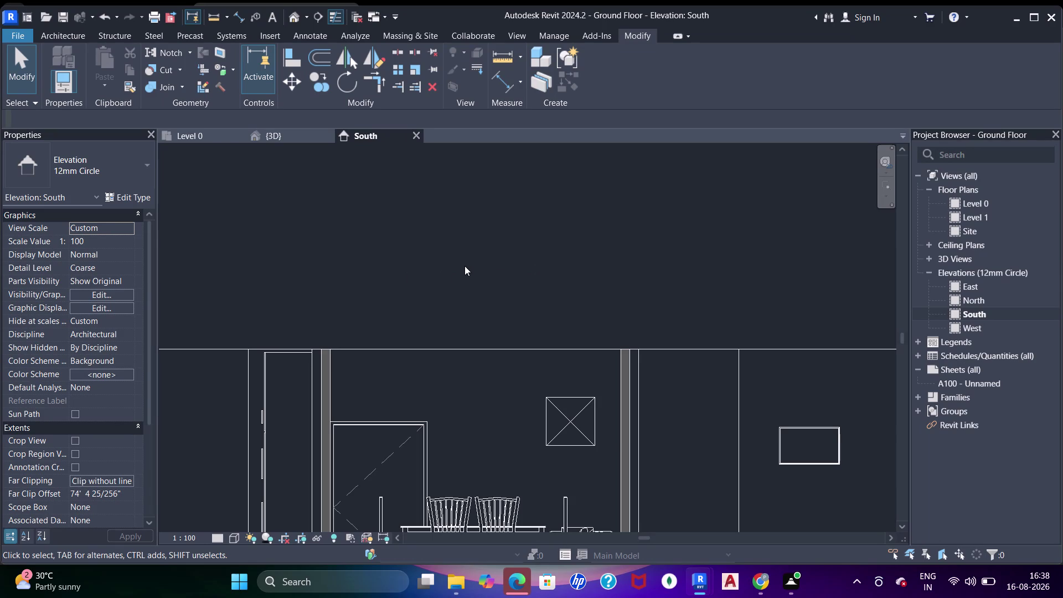
Pan and zoom across the South elevation to view the levels, walls and garage car.
scroll(down, 3)
middle_drag(507, 314, 546, 274)
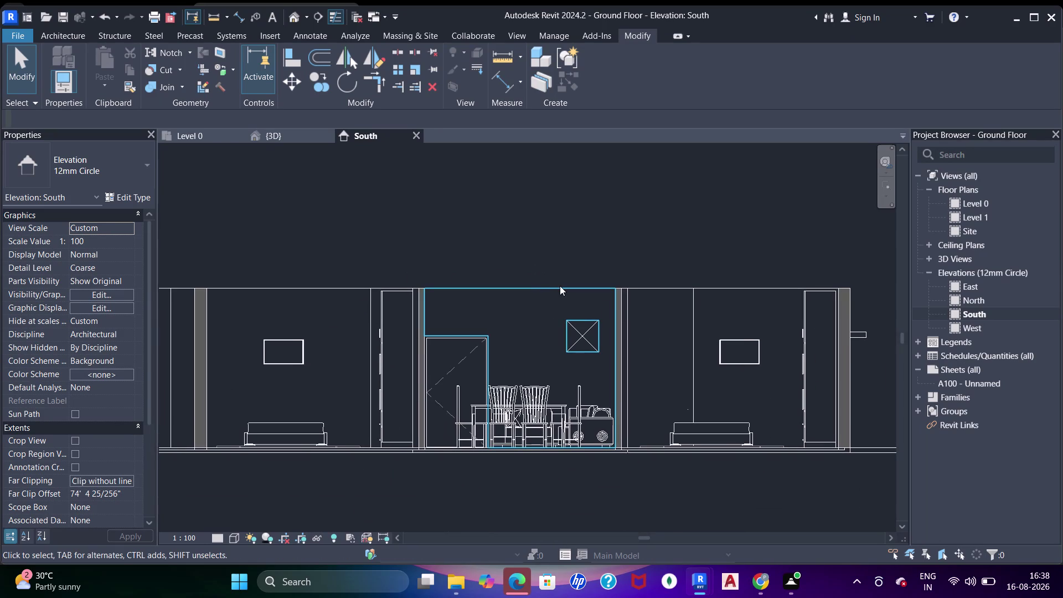
middle_drag(556, 284, 567, 273)
scroll(down, 3)
middle_drag(564, 255, 575, 265)
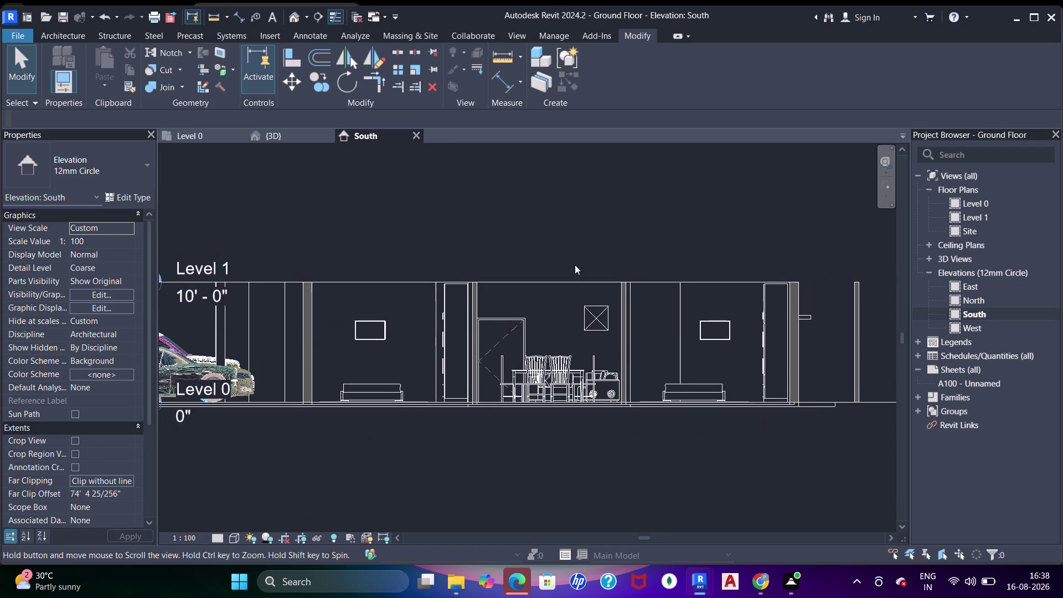
scroll(up, 3)
scroll(down, 3)
middle_drag(583, 263, 589, 268)
click(799, 309)
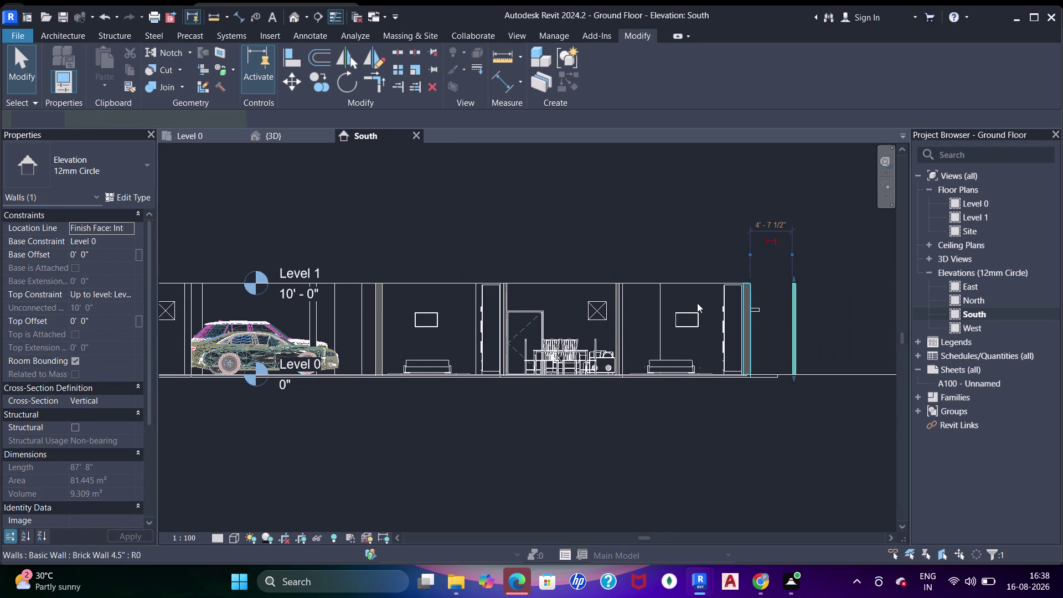
middle_drag(482, 299, 525, 301)
scroll(down, 3)
middle_drag(512, 280, 557, 289)
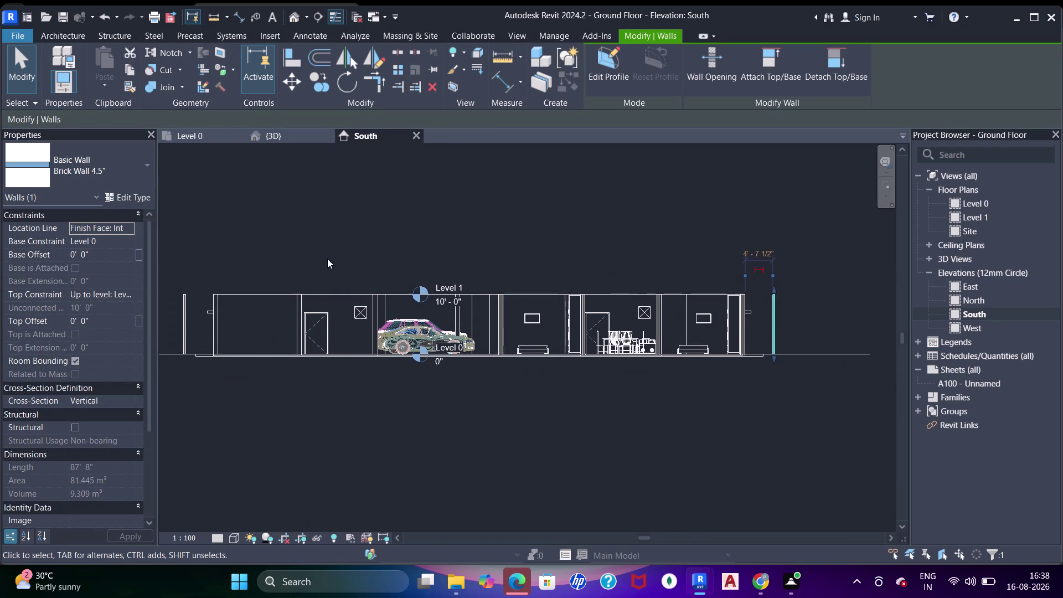
key(Escape)
Switch to the {3D} view, zoom out to the whole house and select an outer brick wall.
click(267, 140)
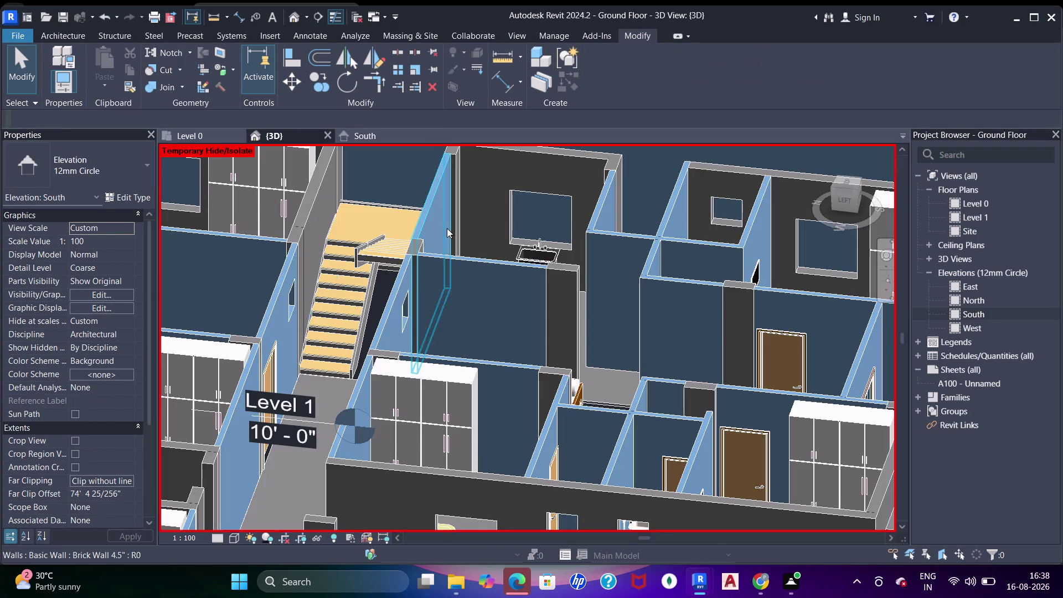
scroll(down, 3)
middle_drag(475, 274, 484, 230)
scroll(up, 3)
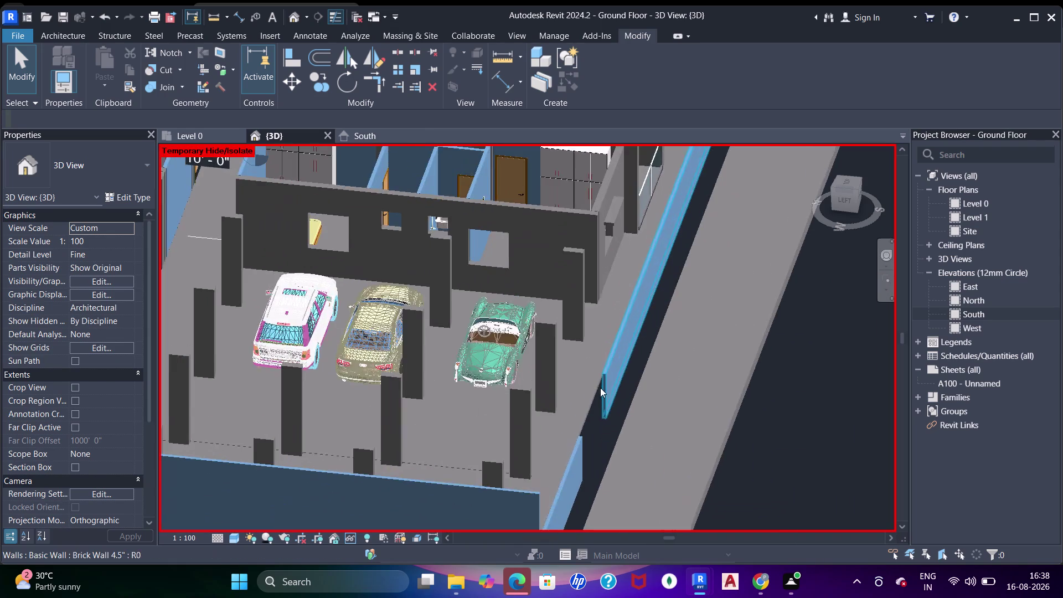
scroll(down, 3)
middle_drag(599, 394, 549, 286)
scroll(up, 3)
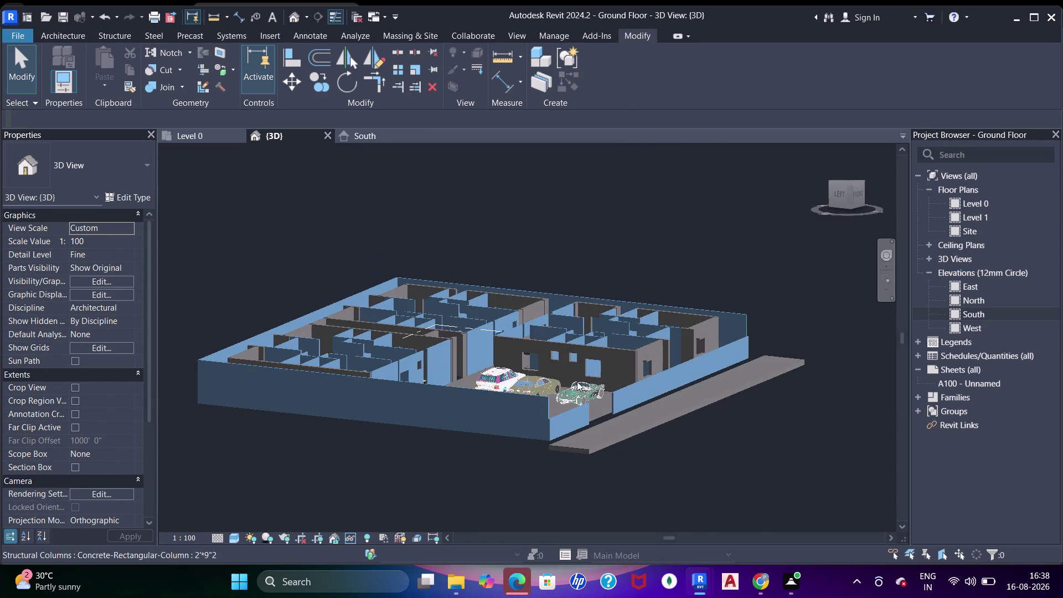
middle_drag(575, 382, 573, 344)
scroll(up, 3)
scroll(down, 3)
middle_drag(604, 345, 604, 359)
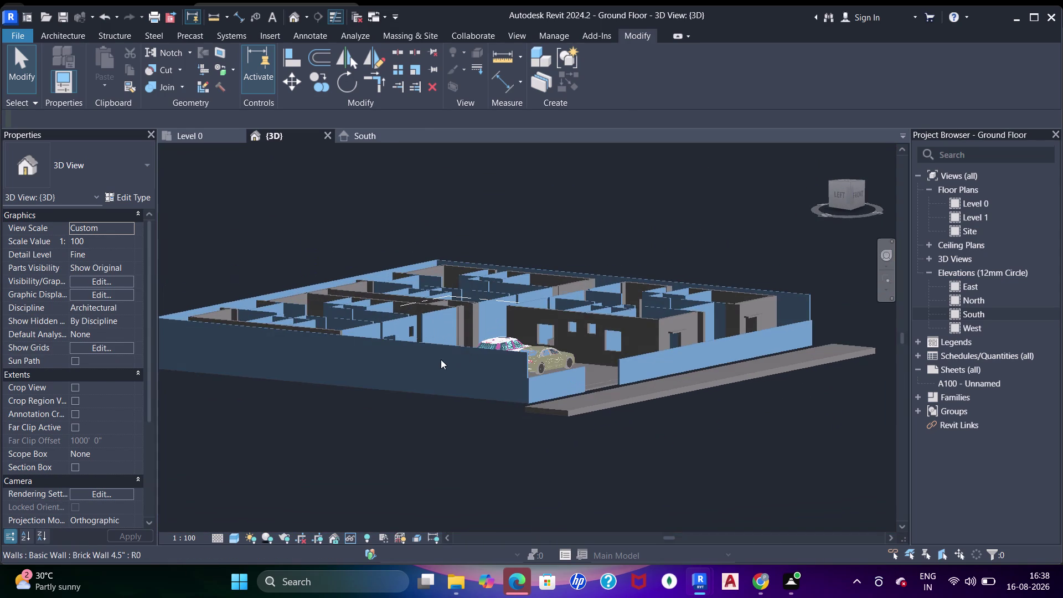
click(433, 350)
Open the brick wall's structure material and pick a pink shading colour, RGB 255-125-125.
click(137, 196)
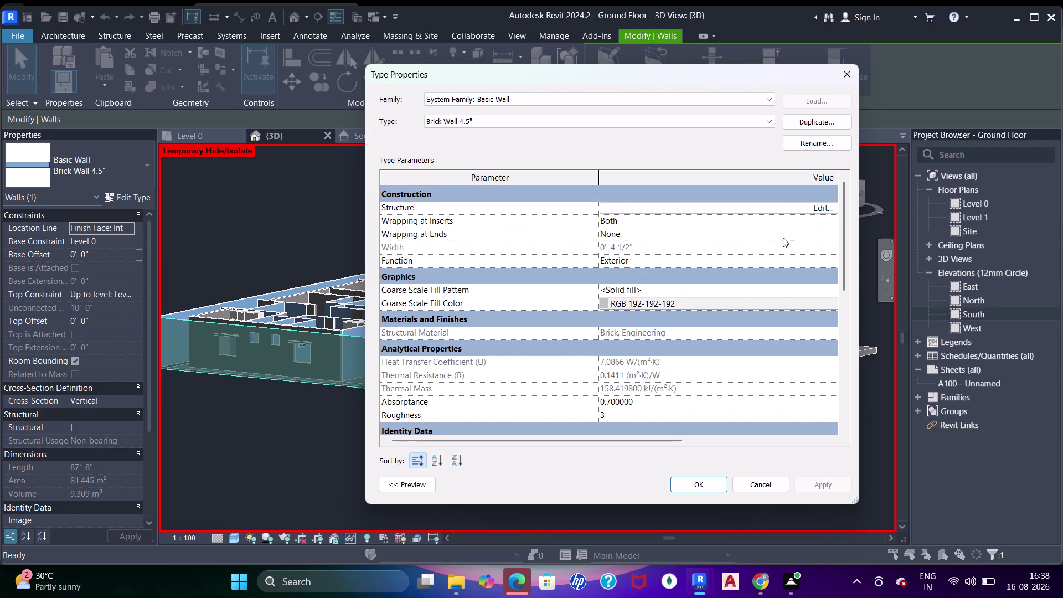
click(796, 205)
click(571, 208)
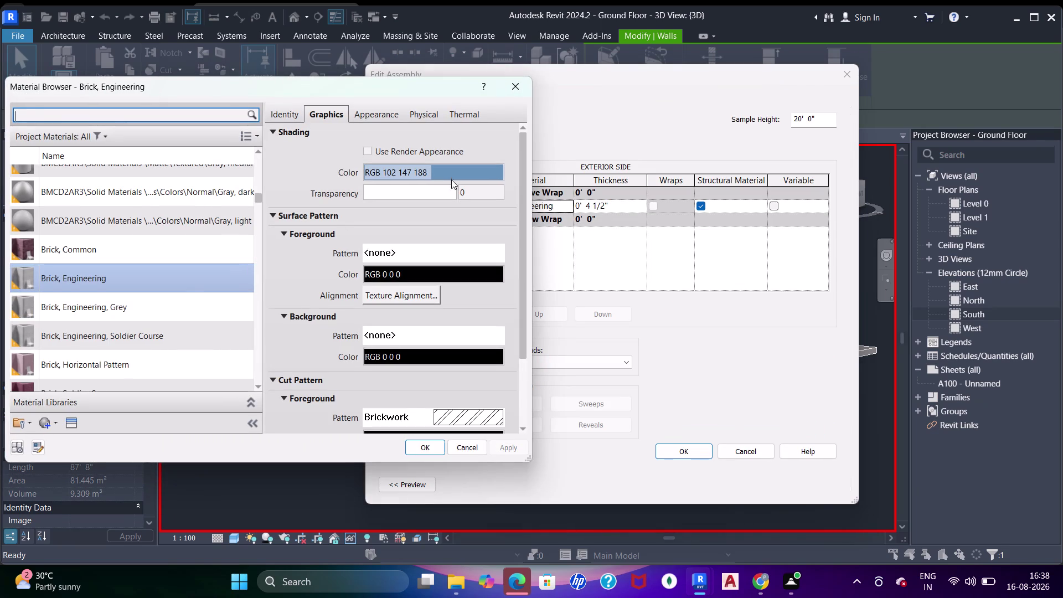
click(411, 169)
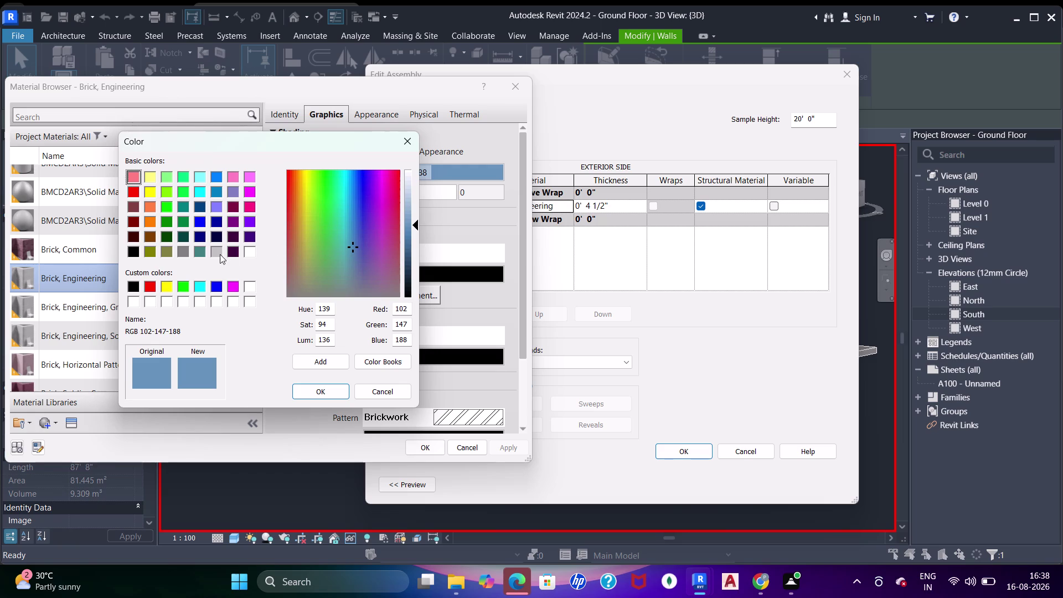
click(219, 254)
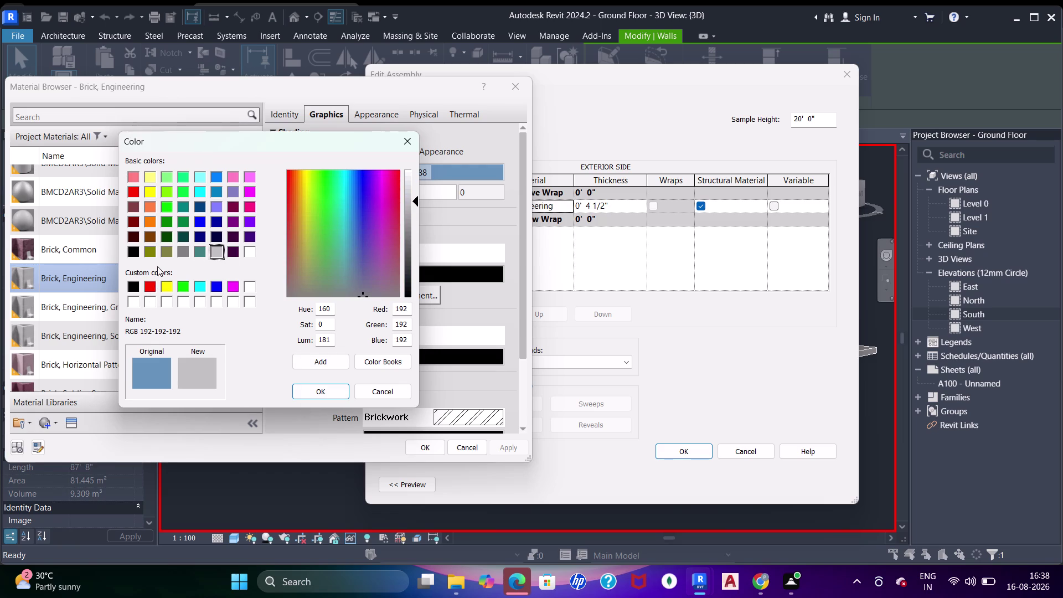
click(149, 292)
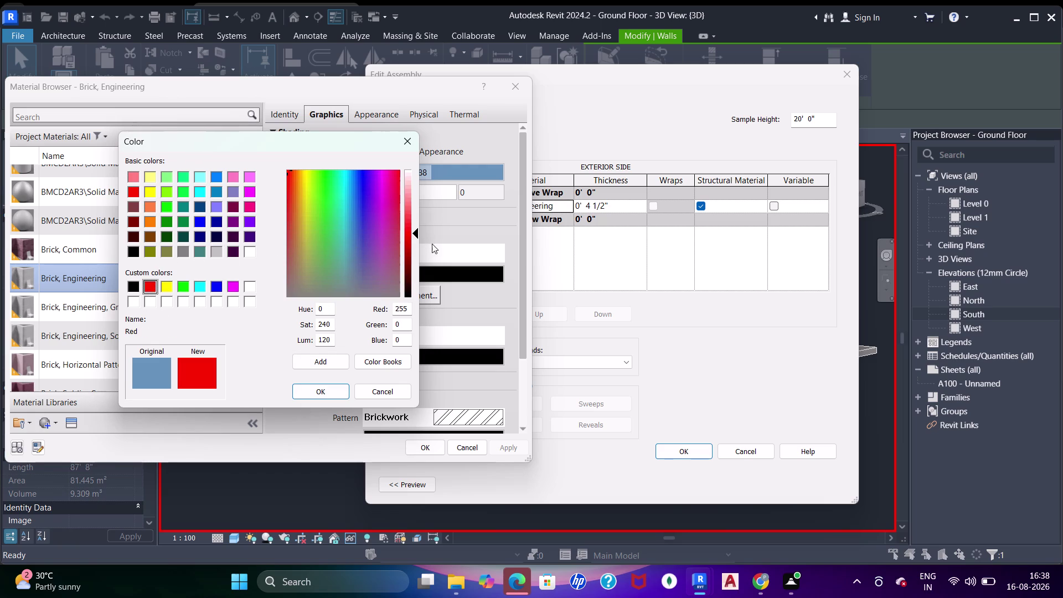
drag(418, 234, 416, 218)
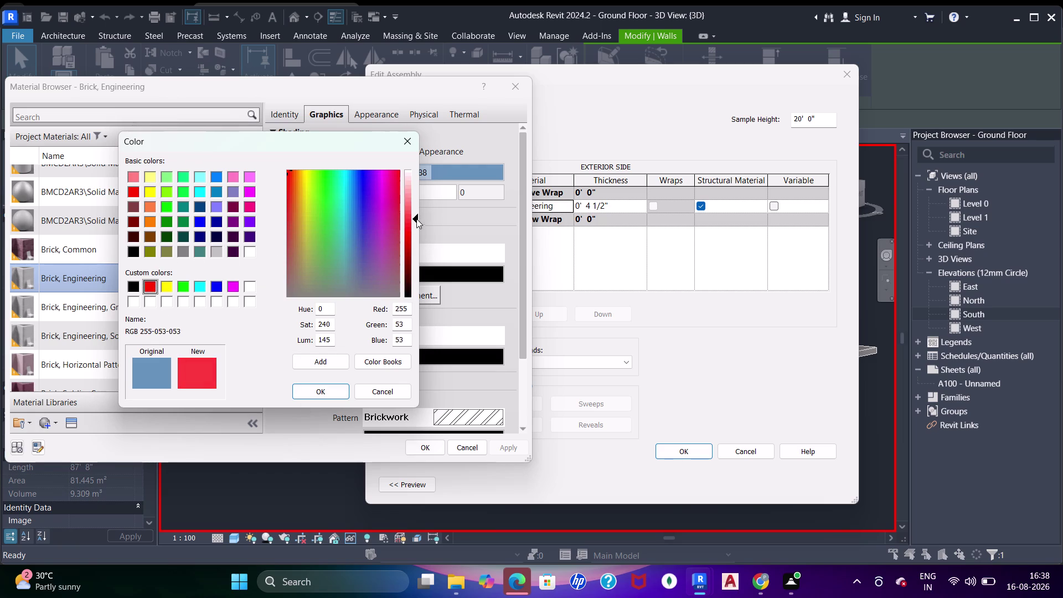
drag(416, 218, 416, 248)
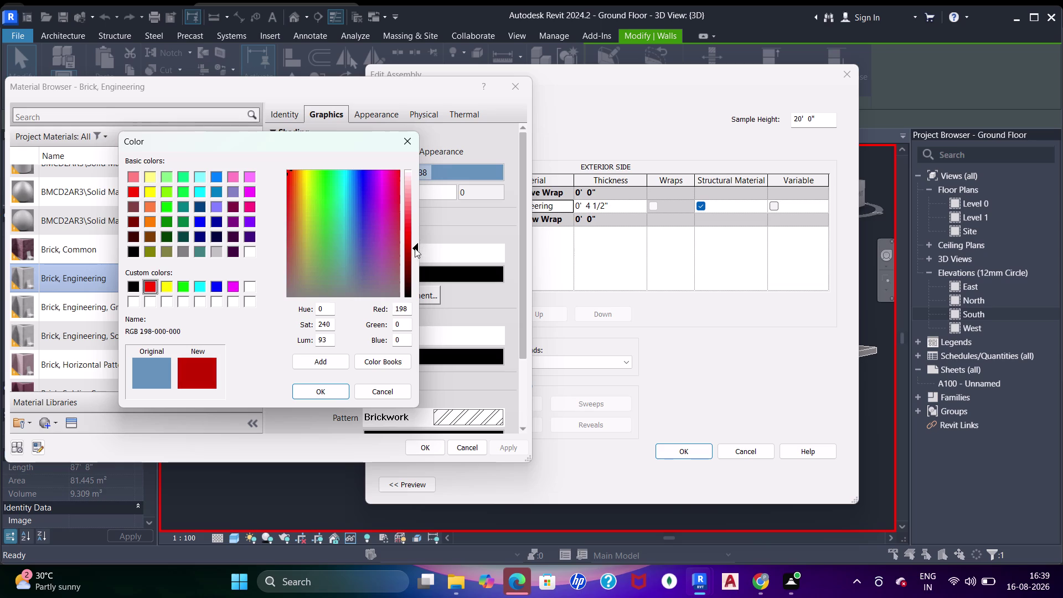
drag(416, 248, 418, 203)
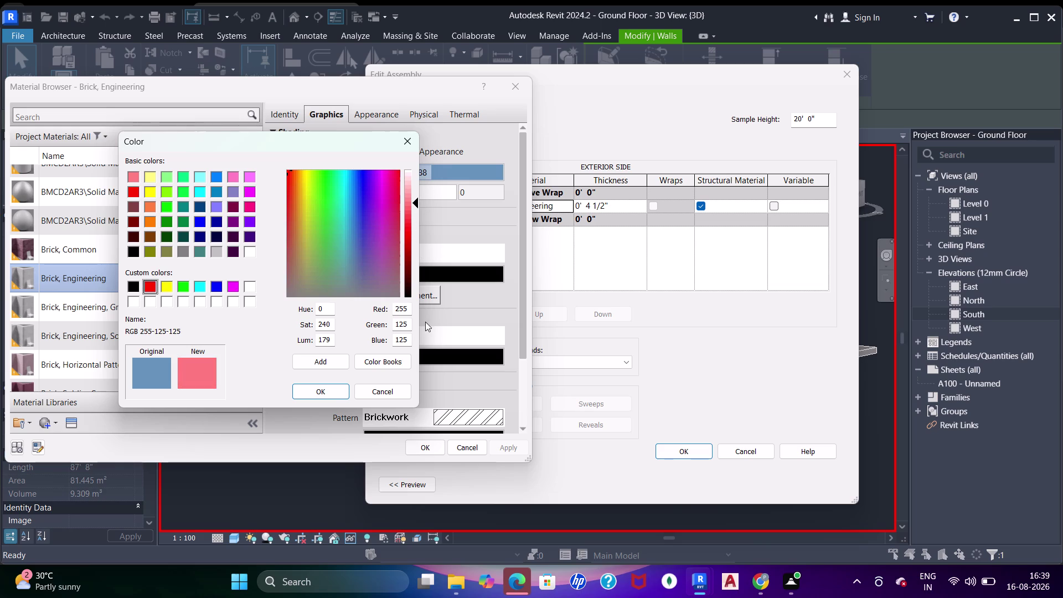
Apply the pink shading and confirm the material, structure and type dialogs.
click(337, 389)
click(517, 444)
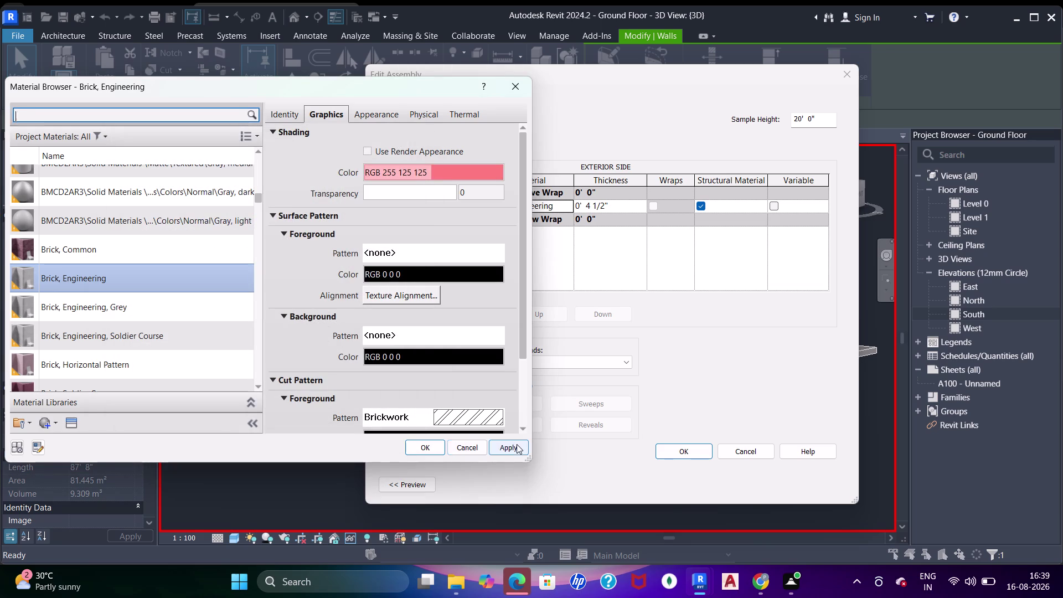
click(433, 450)
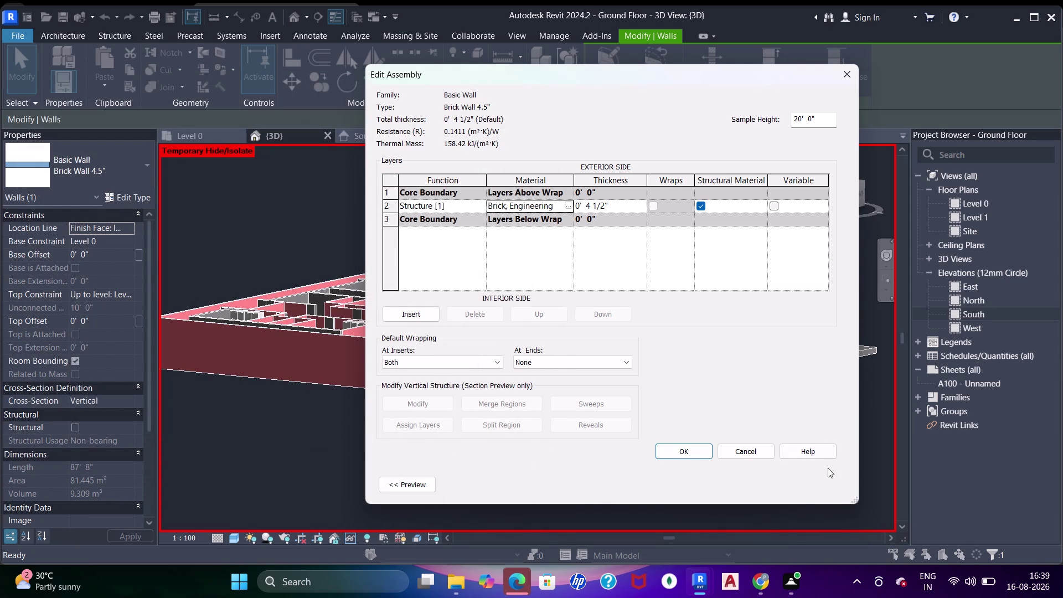
click(686, 451)
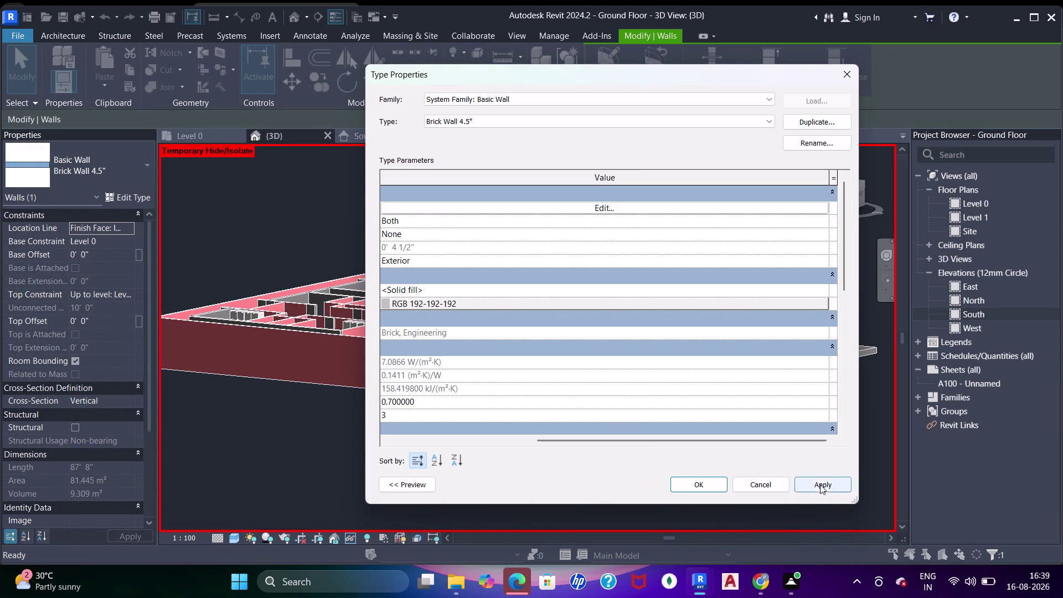
drag(814, 482, 808, 478)
click(702, 484)
scroll(down, 3)
middle_drag(608, 378, 592, 409)
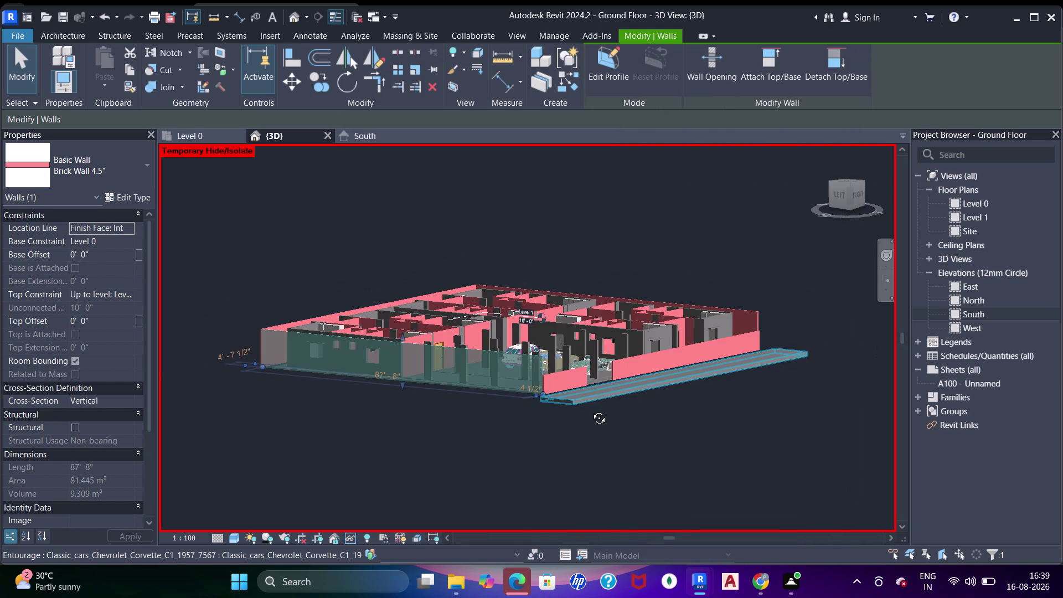
Select the front brick wall in 3D and open its Brick Wall 4.5" type properties.
middle_drag(592, 409, 591, 410)
key(Escape)
key(Escape)
click(456, 355)
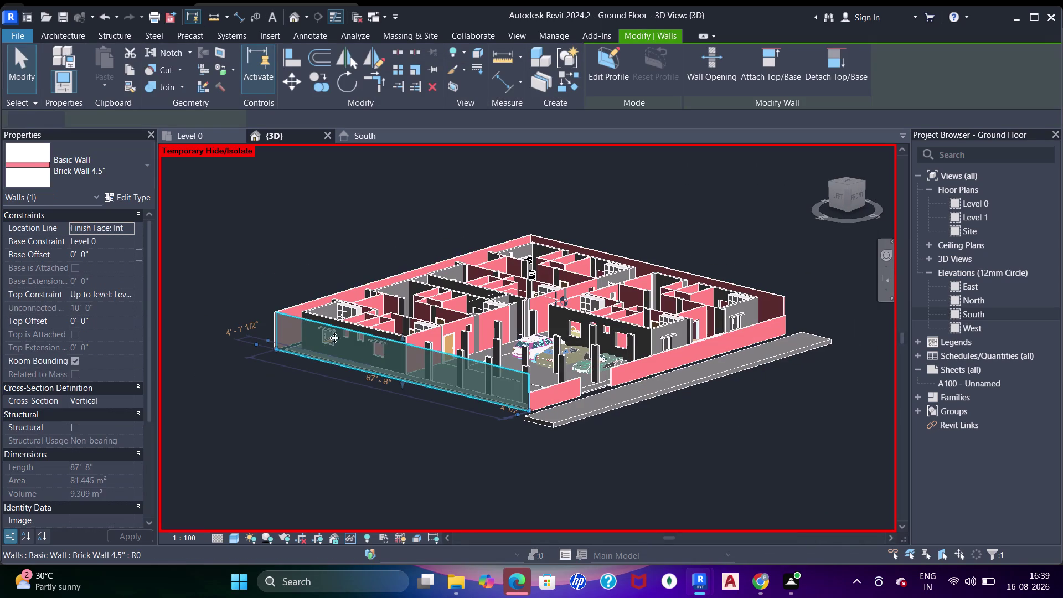
click(121, 196)
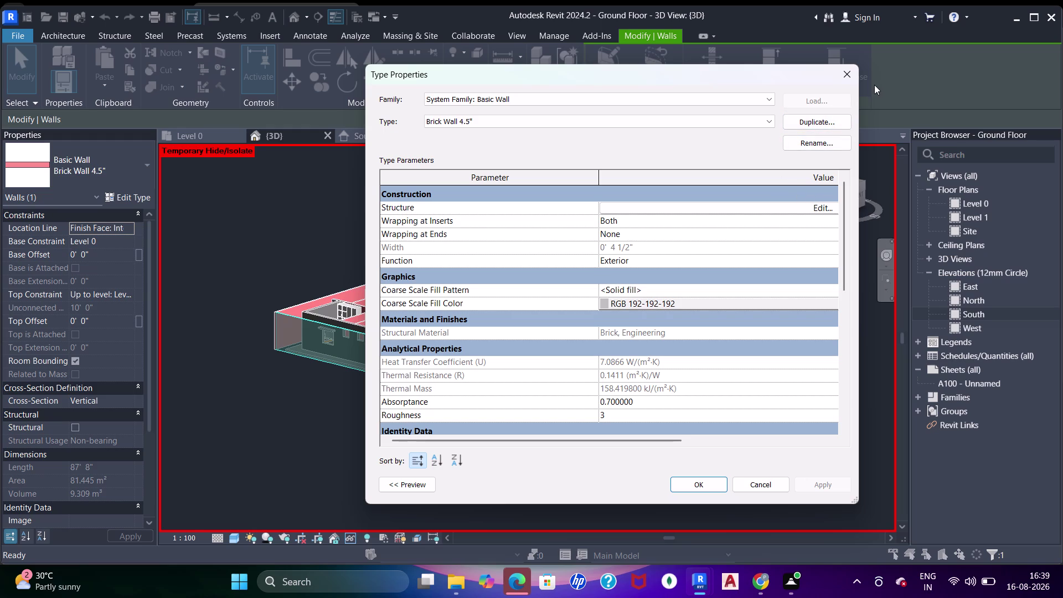
Duplicate the wall type as Shear Wall 4.5" 2.
click(832, 126)
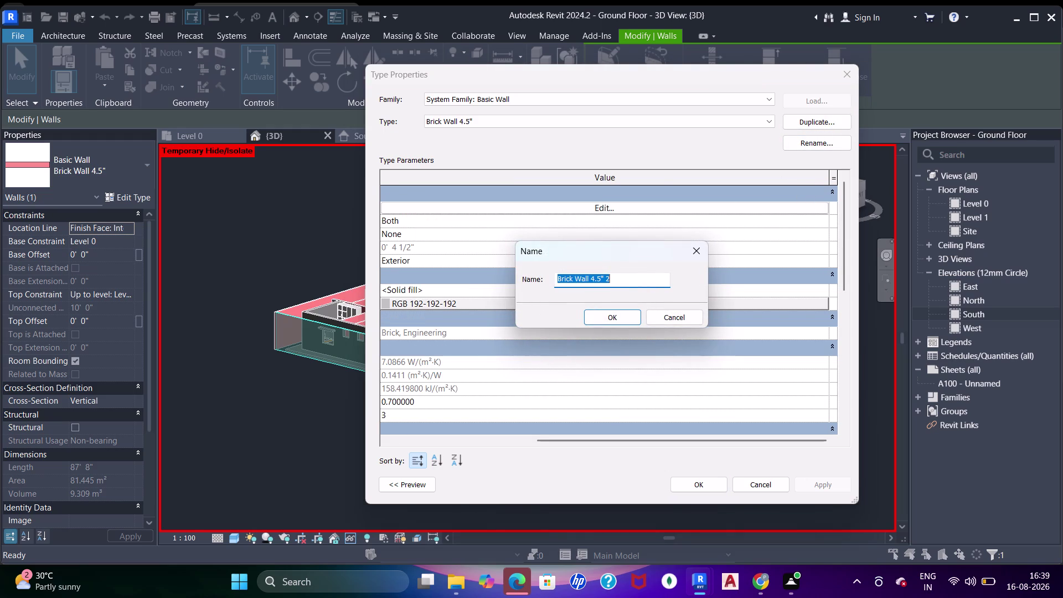
drag(575, 278, 538, 278)
text(Shear)
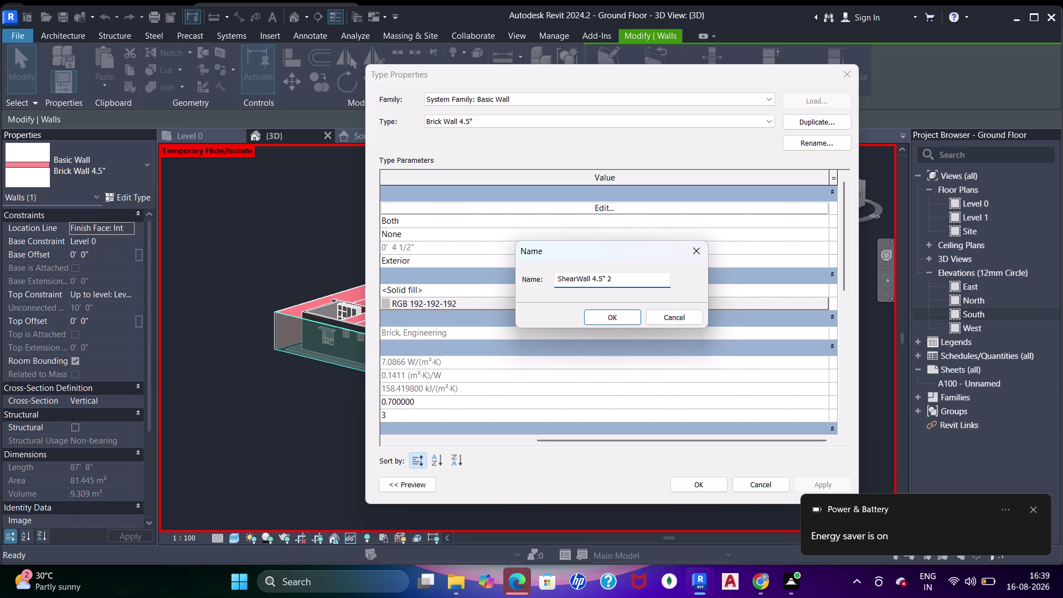
key(space)
click(615, 318)
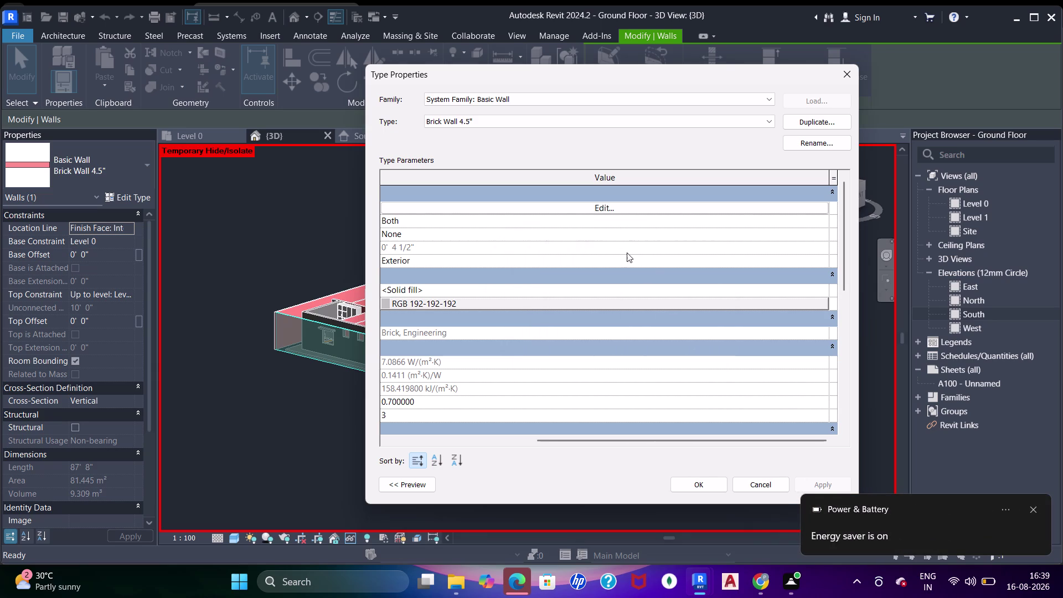
Set the new type's structure layer material to Concrete and close the dialogs.
click(627, 210)
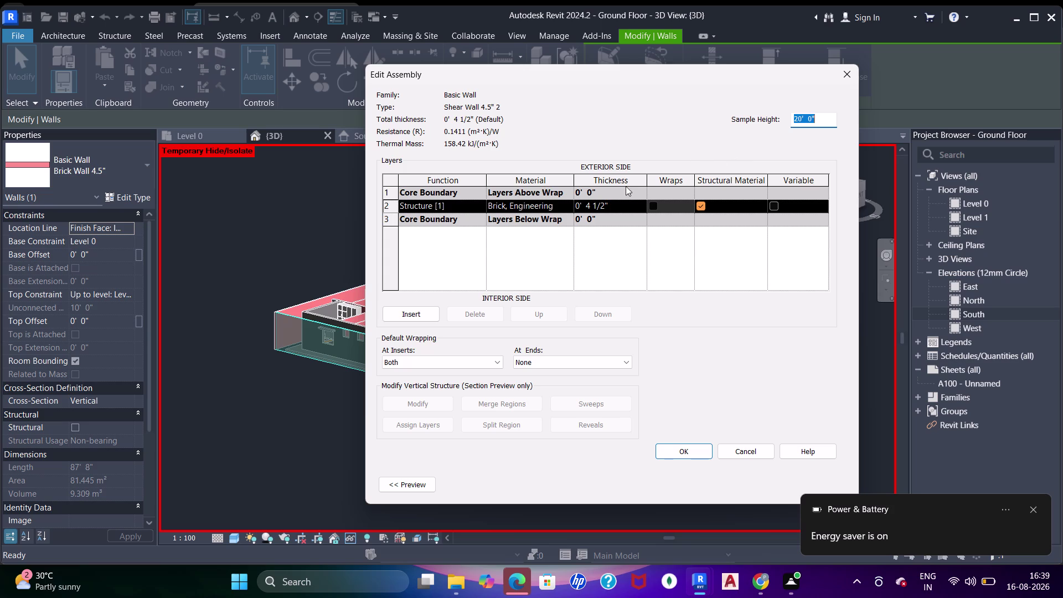
click(570, 205)
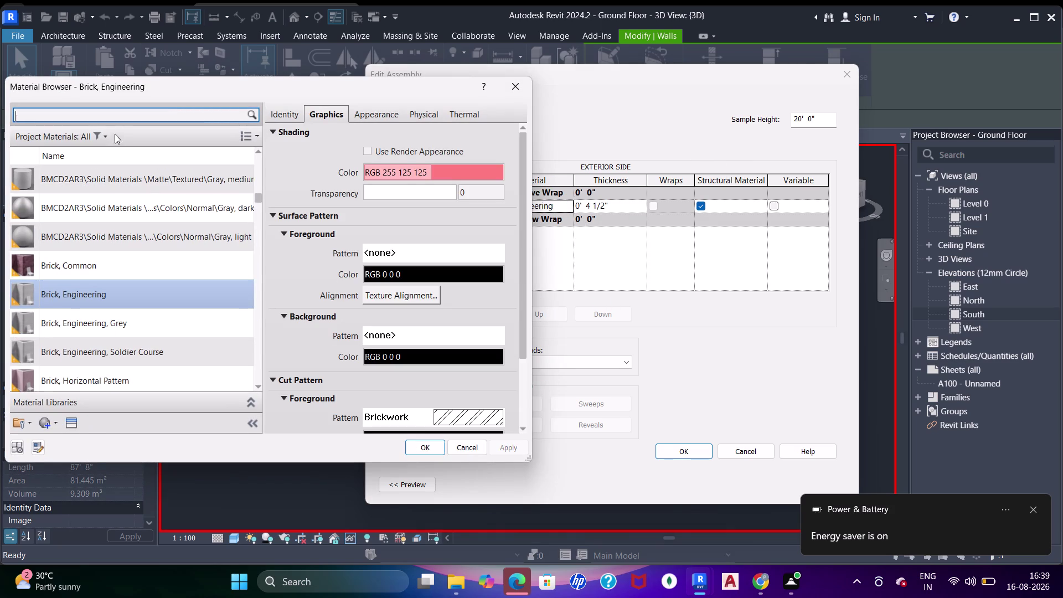
click(119, 118)
key(c)
key(o)
key(n)
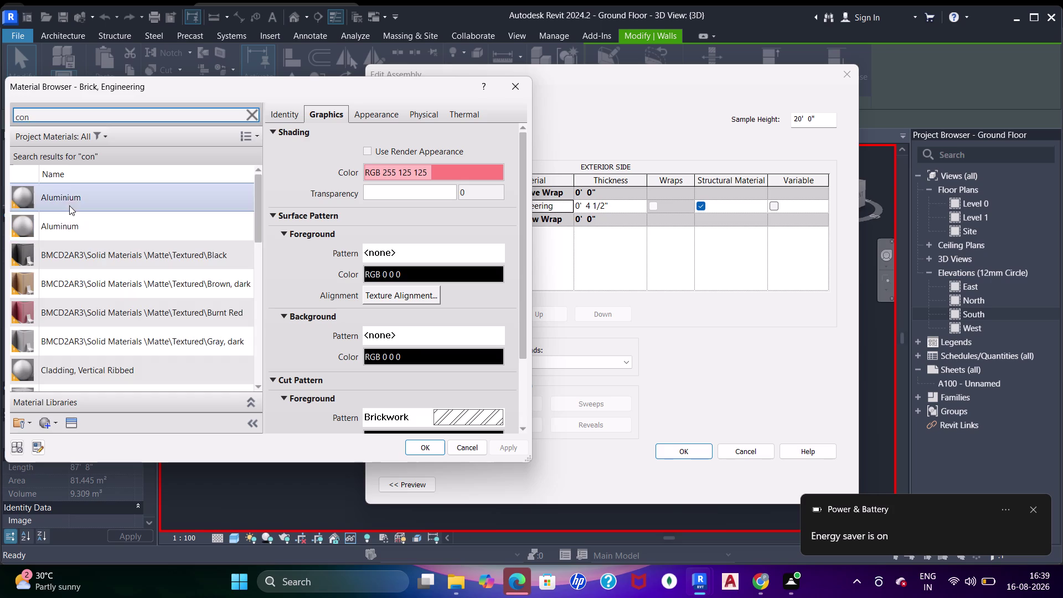
scroll(down, 3)
click(77, 236)
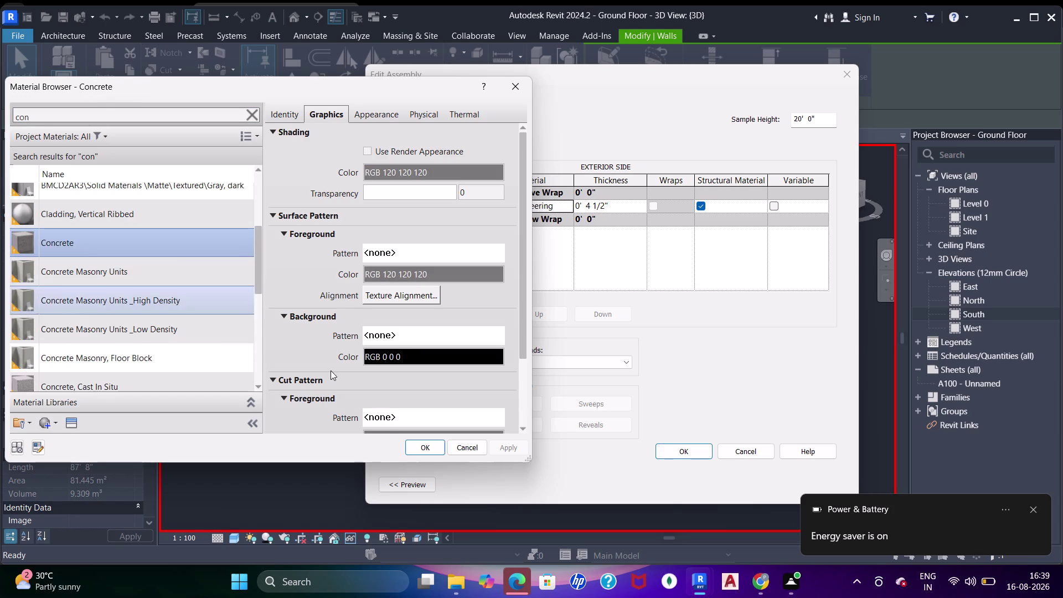
click(423, 449)
click(685, 449)
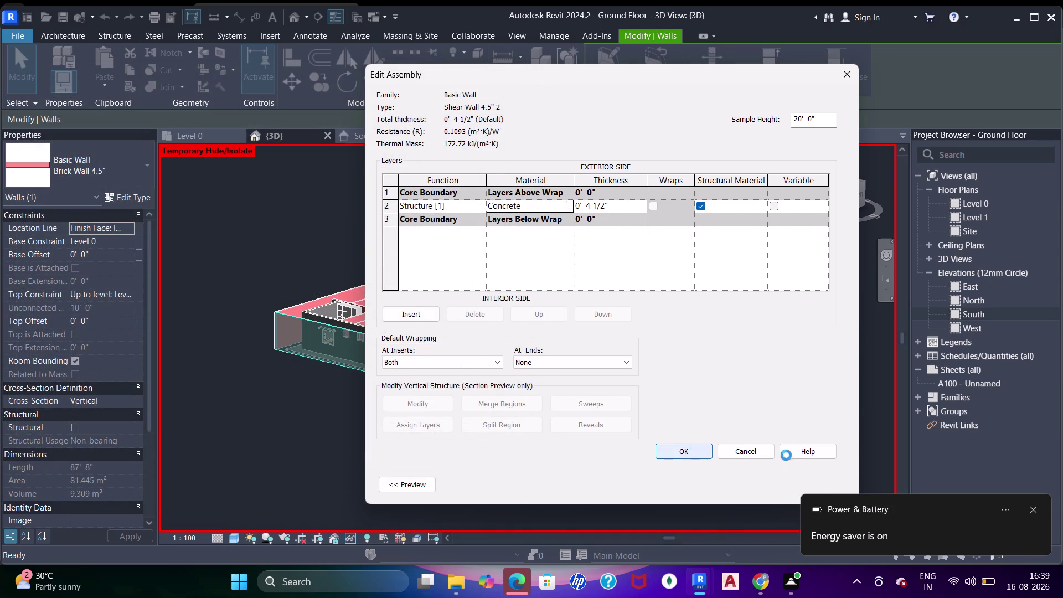
drag(812, 486, 800, 483)
click(709, 482)
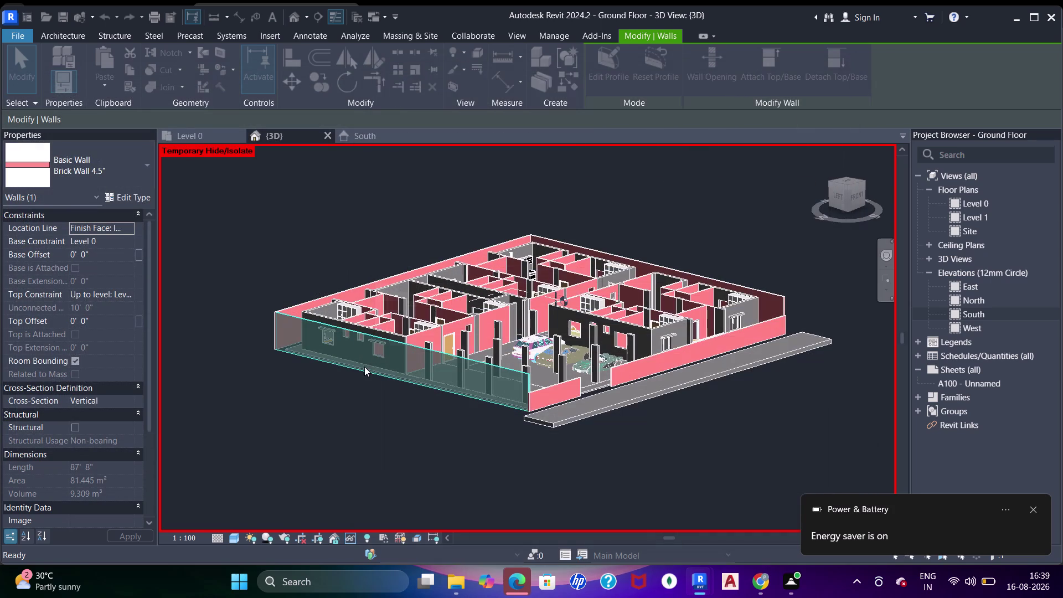
Select the rear, garage-front and long front boundary walls of the house.
key(Escape)
scroll(up, 3)
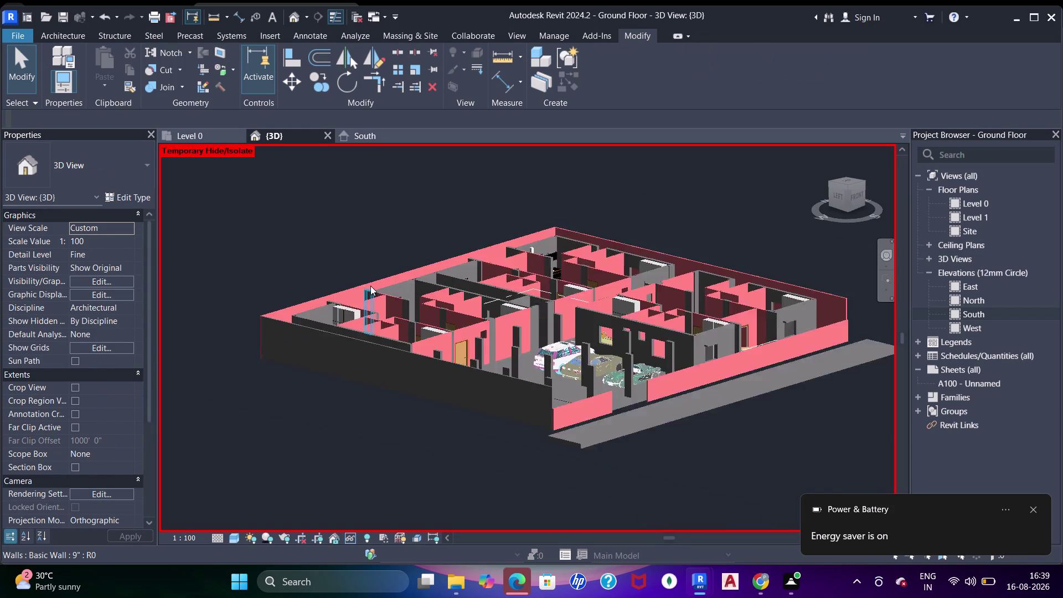
click(371, 283)
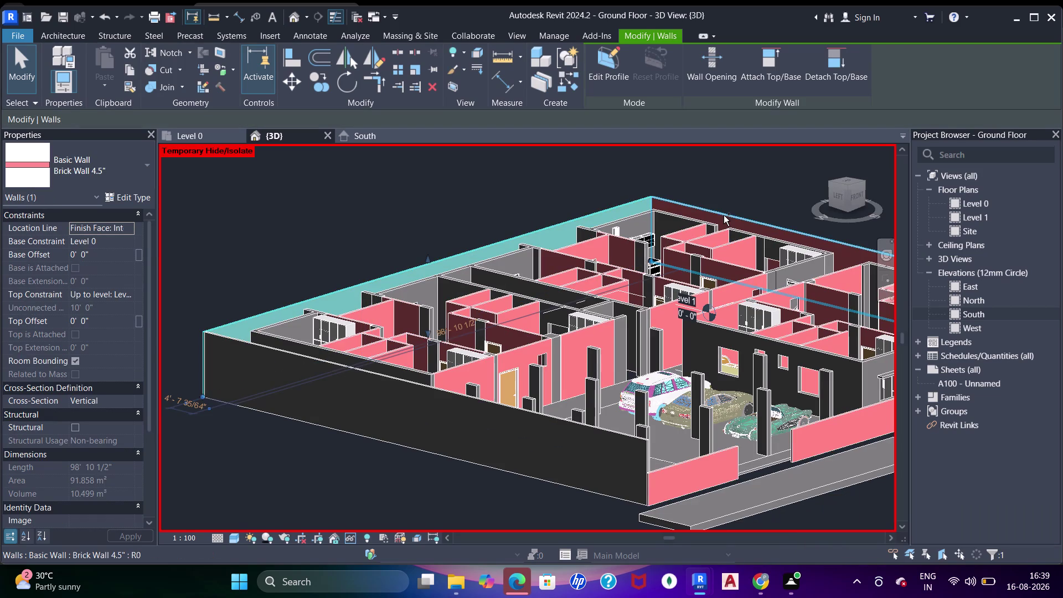
click(724, 216)
middle_drag(745, 327, 518, 272)
click(481, 414)
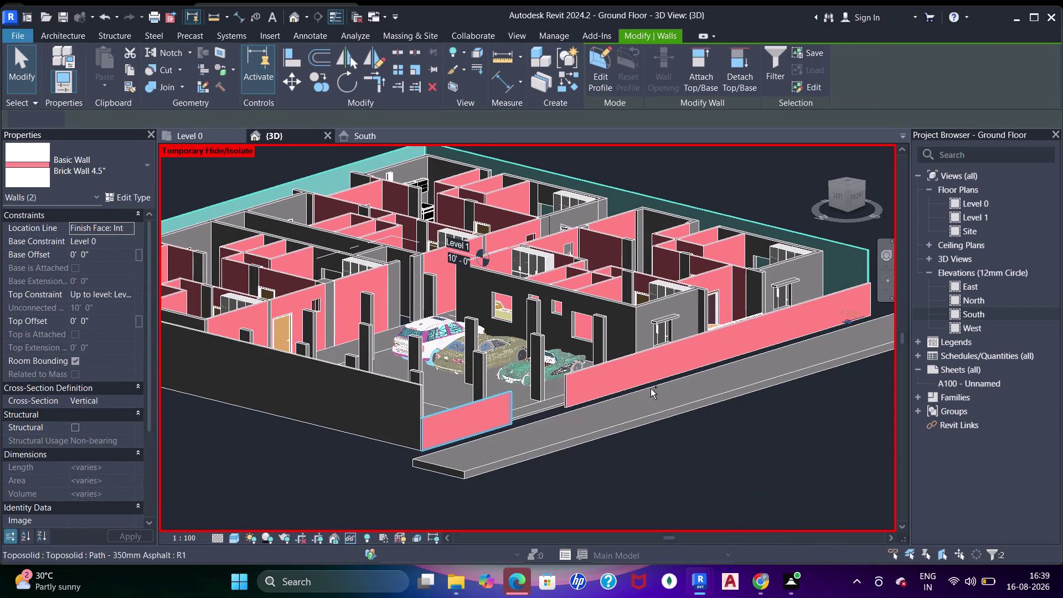
click(639, 376)
click(54, 173)
Change the selected walls to Basic Wall: Shear Wall 4.5" 2, then deselect them.
scroll(up, 3)
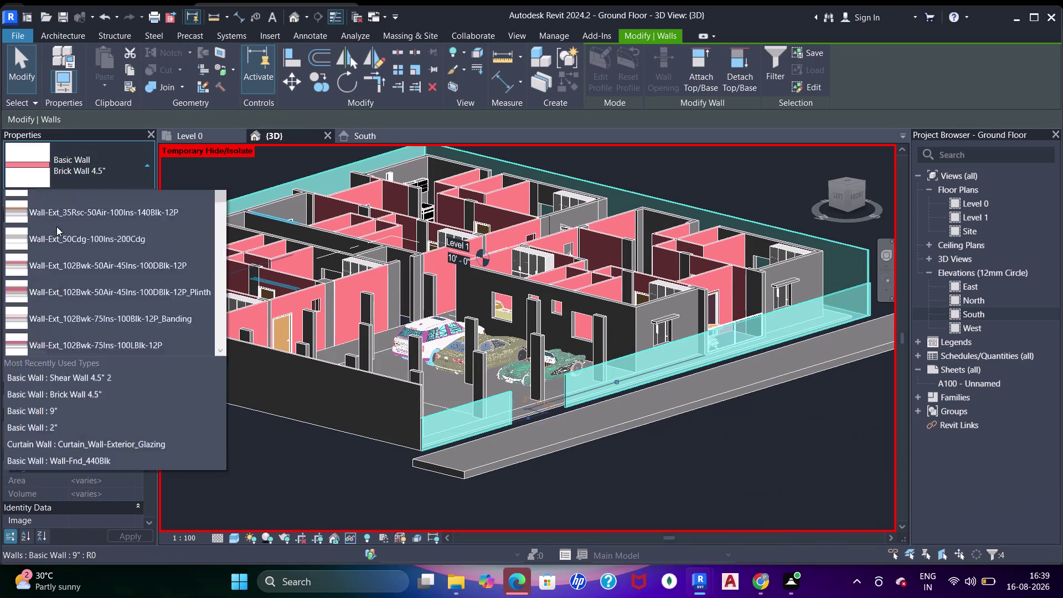
scroll(up, 3)
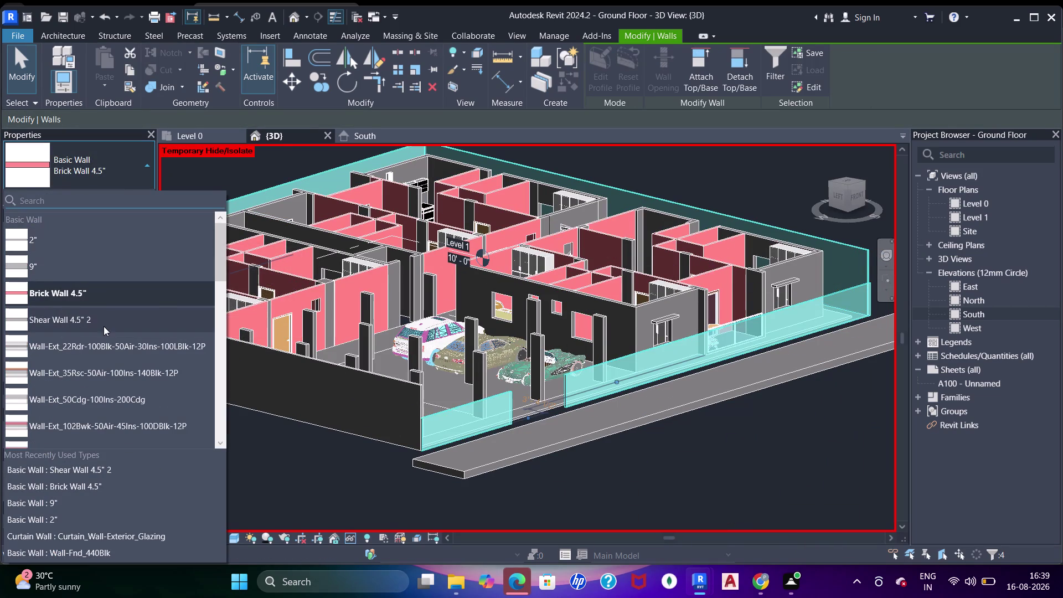
click(103, 326)
scroll(down, 3)
middle_drag(580, 332, 616, 329)
key(Escape)
key(Escape)
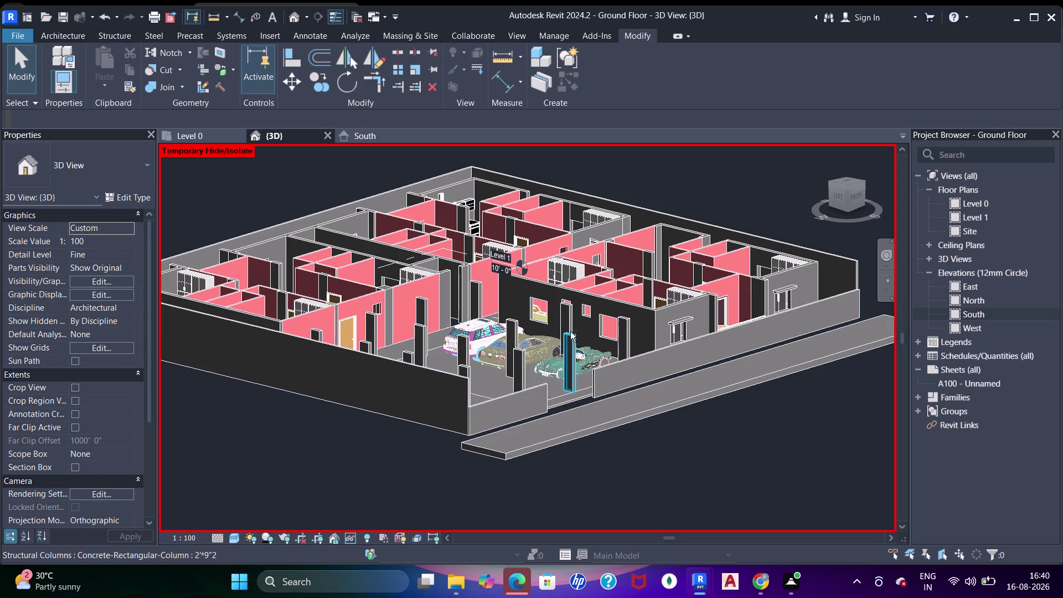
Orbit the house to inspect the front walls and garage from low and overhead angles.
middle_drag(571, 332, 555, 353)
middle_drag(554, 364, 536, 392)
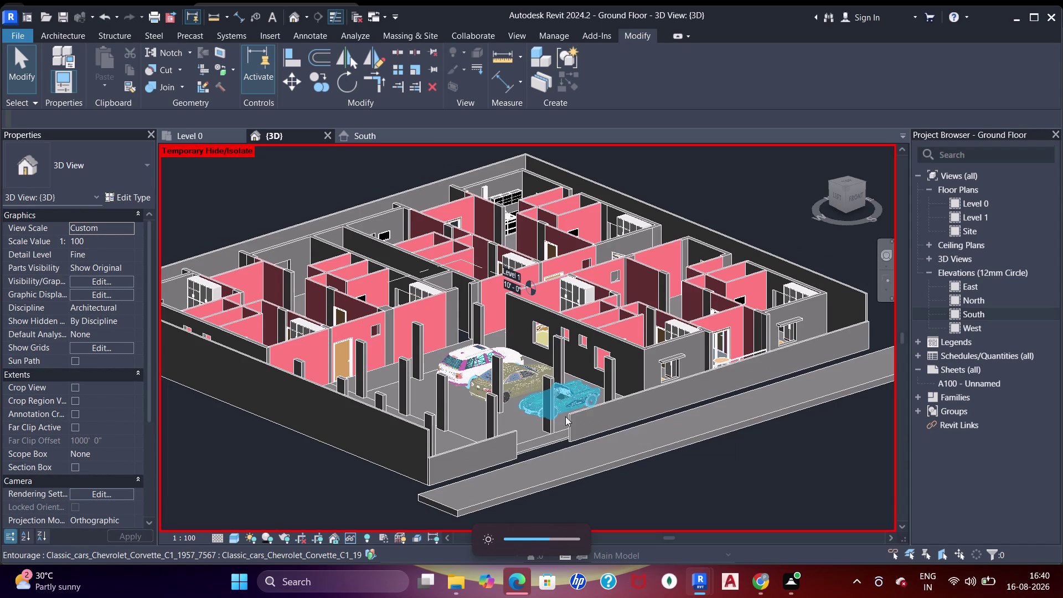
middle_drag(608, 444, 557, 418)
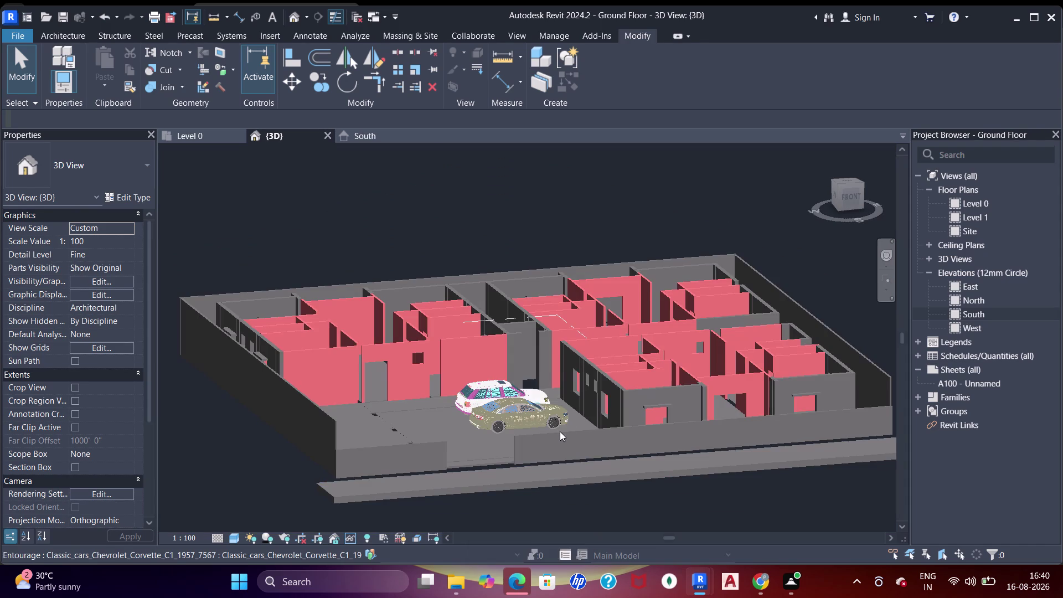
middle_drag(518, 411, 565, 478)
middle_drag(539, 432, 543, 439)
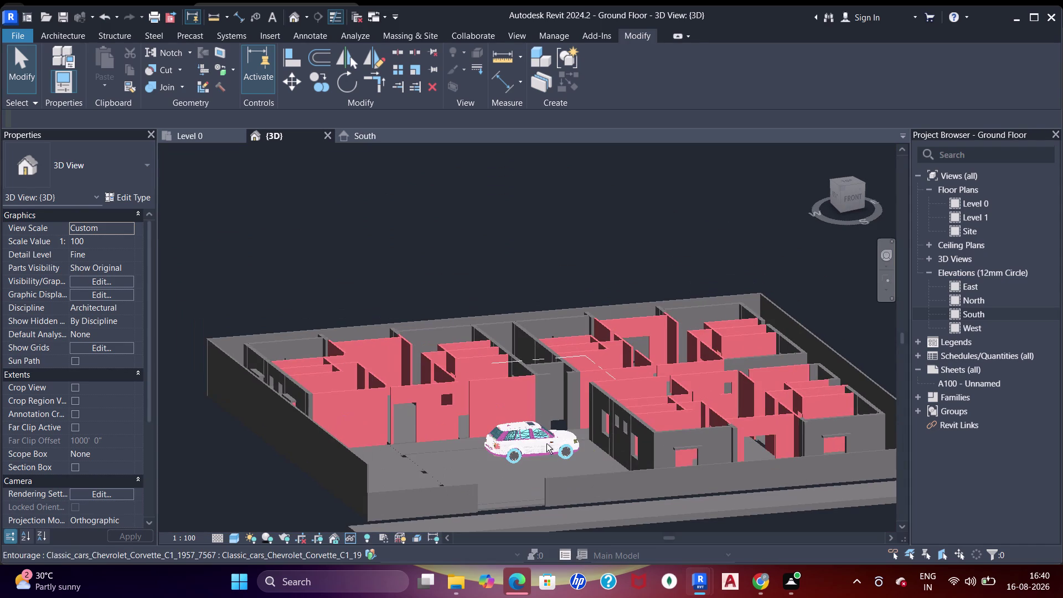
middle_drag(542, 439, 588, 490)
middle_drag(581, 439, 561, 398)
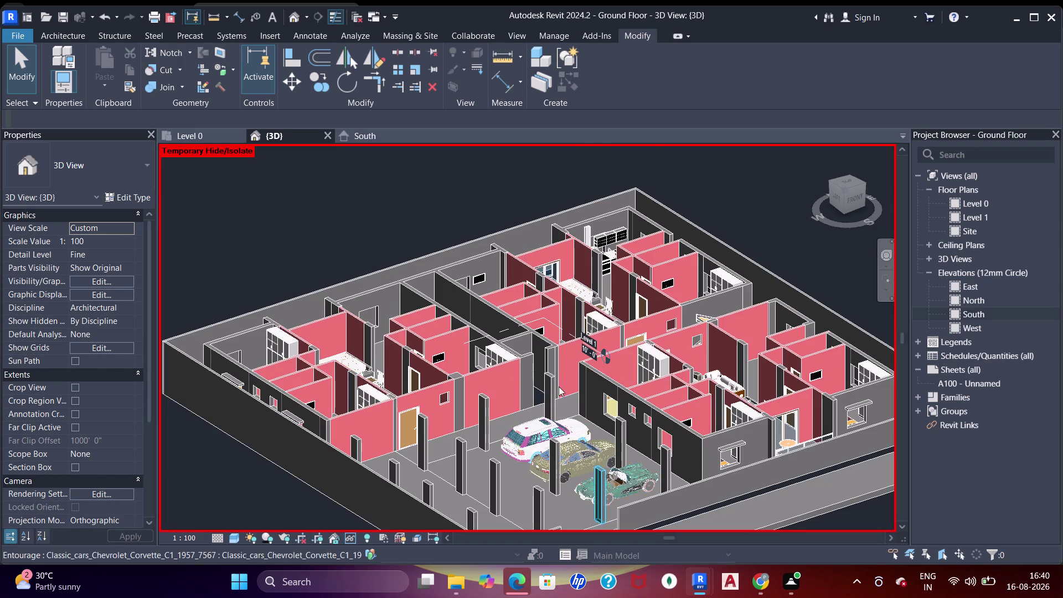
middle_drag(561, 399, 534, 325)
middle_drag(579, 372, 592, 420)
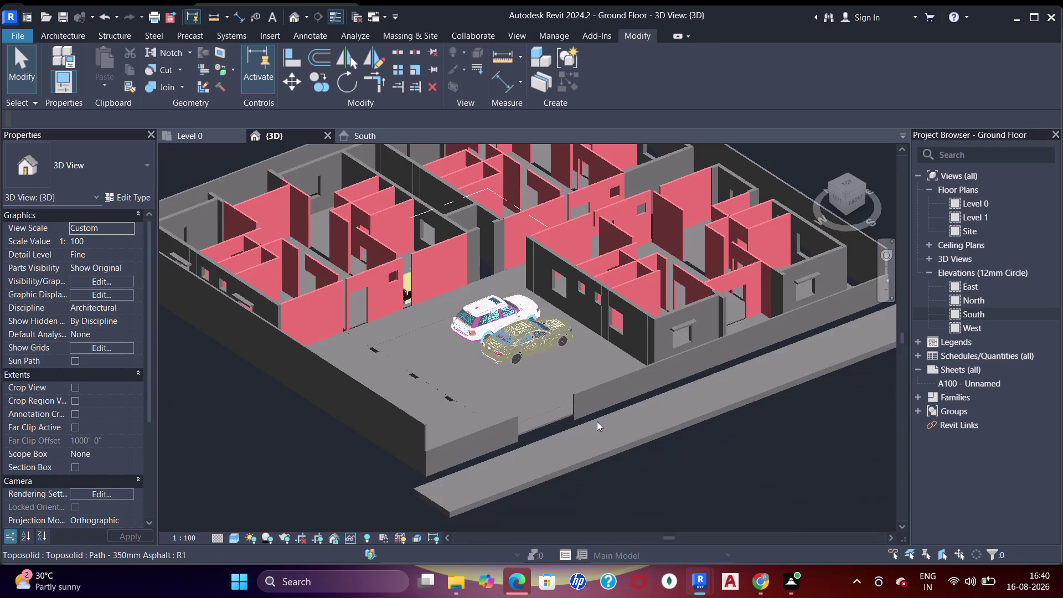
Inspect the garage and surrounding rooms, then open the Level 0 floor plan.
middle_drag(722, 305, 723, 318)
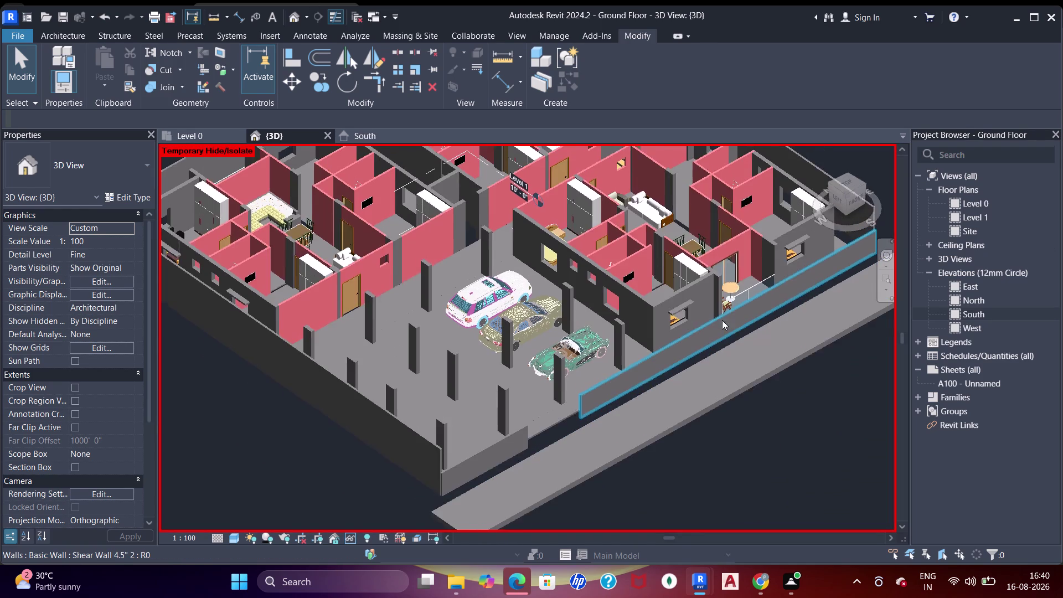
middle_drag(719, 326, 715, 315)
middle_drag(687, 305, 694, 315)
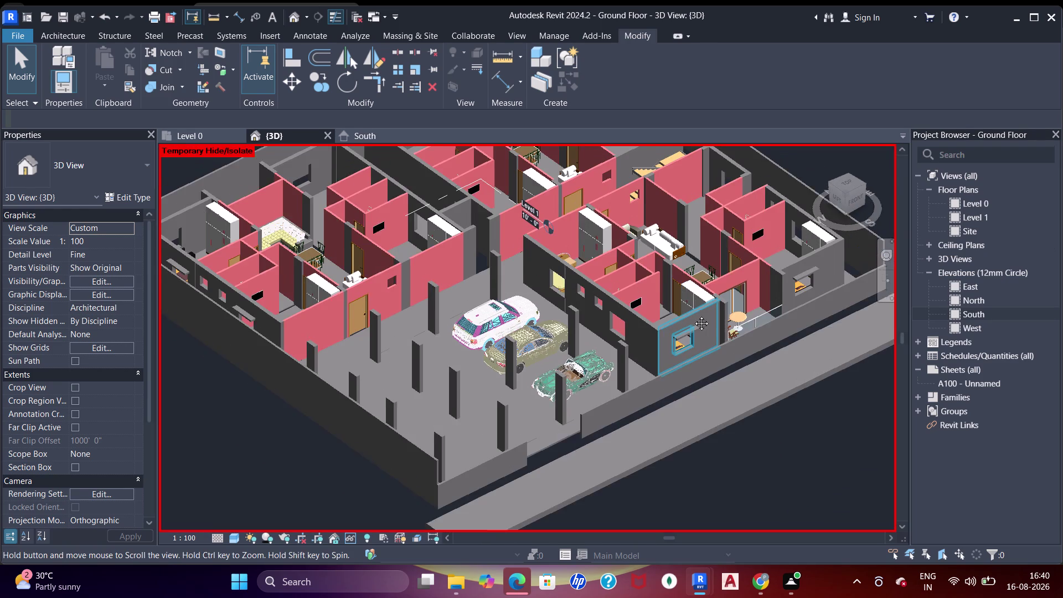
middle_drag(694, 315, 712, 384)
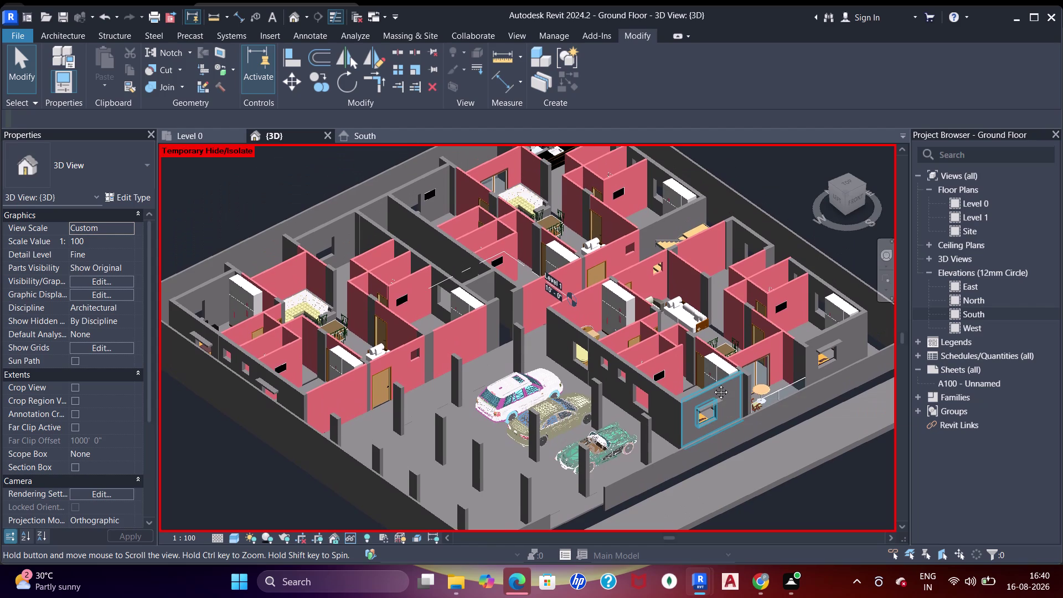
middle_drag(713, 384, 711, 384)
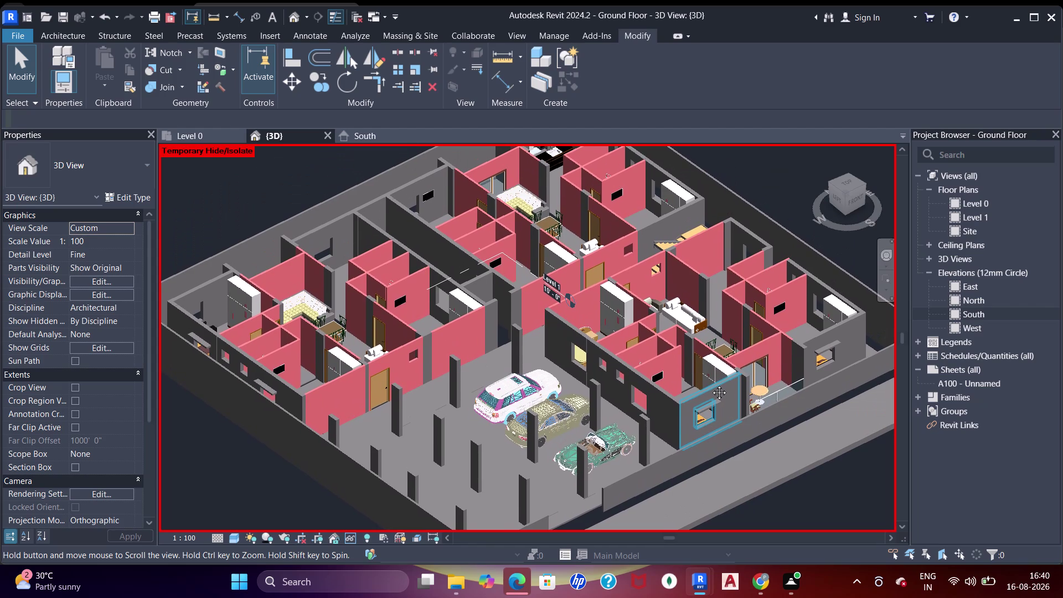
middle_drag(711, 384, 710, 384)
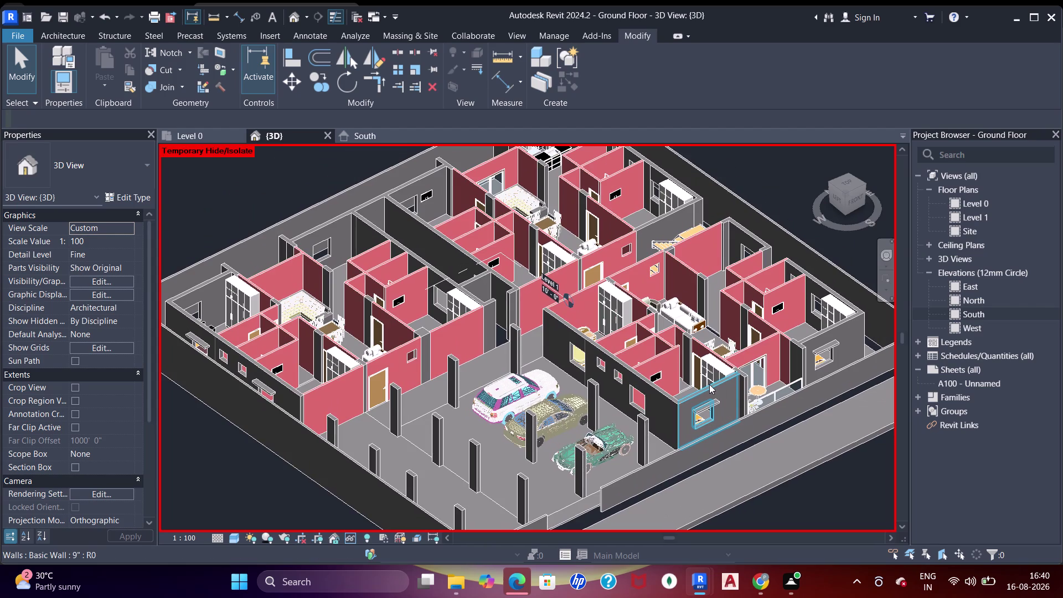
middle_drag(709, 385, 709, 363)
middle_drag(709, 363, 710, 377)
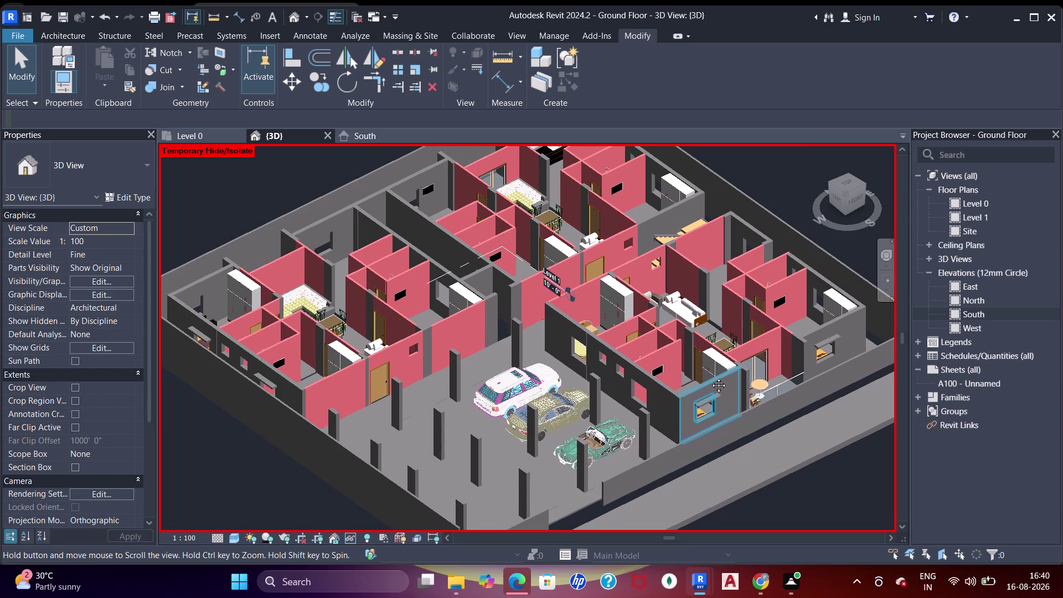
middle_drag(711, 377, 711, 371)
middle_drag(711, 371, 715, 379)
middle_click(716, 388)
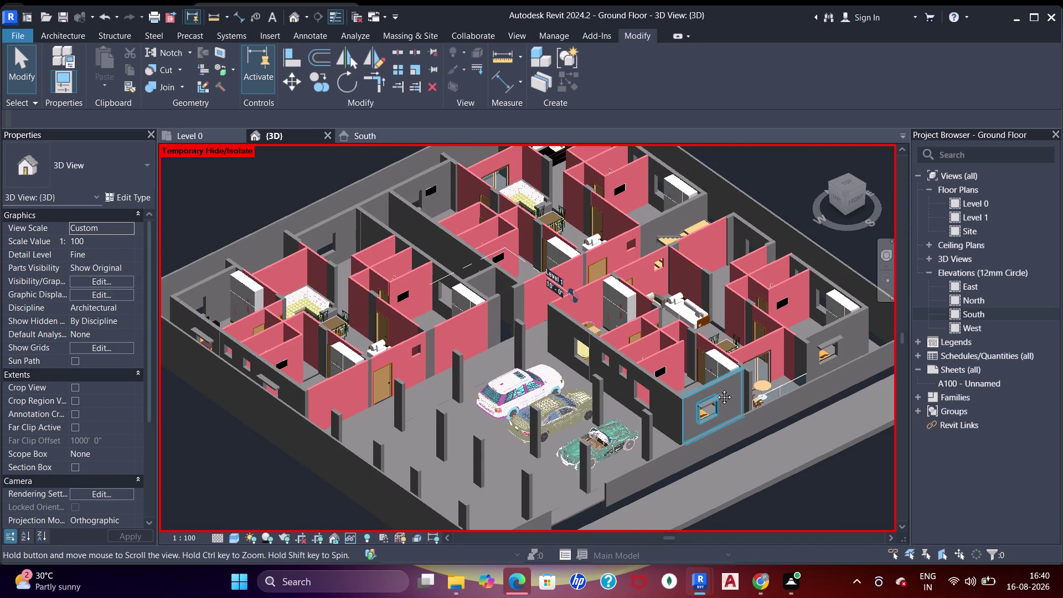
middle_drag(716, 389, 716, 394)
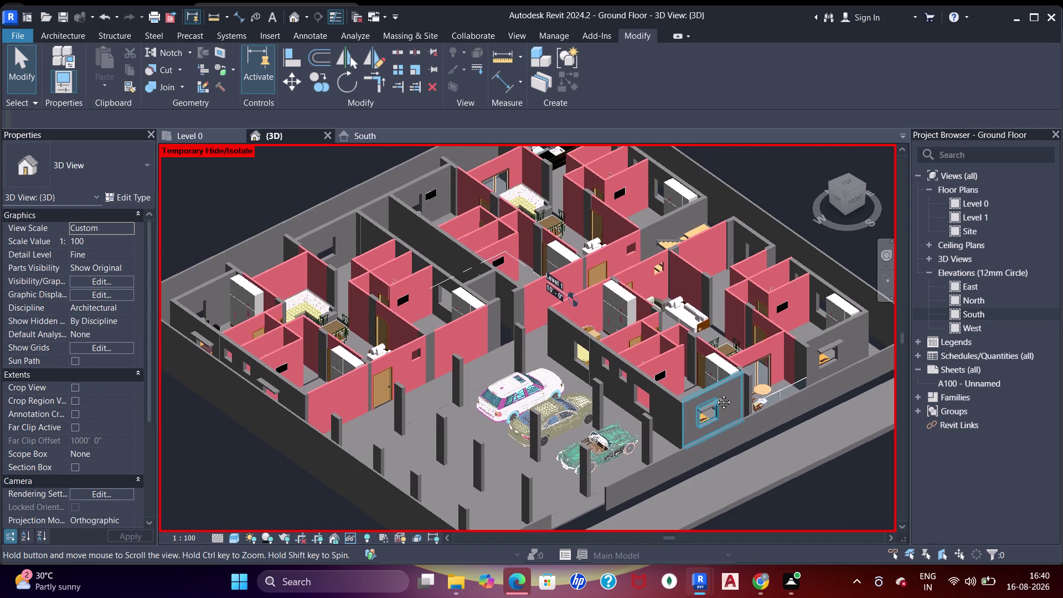
middle_drag(716, 393, 724, 295)
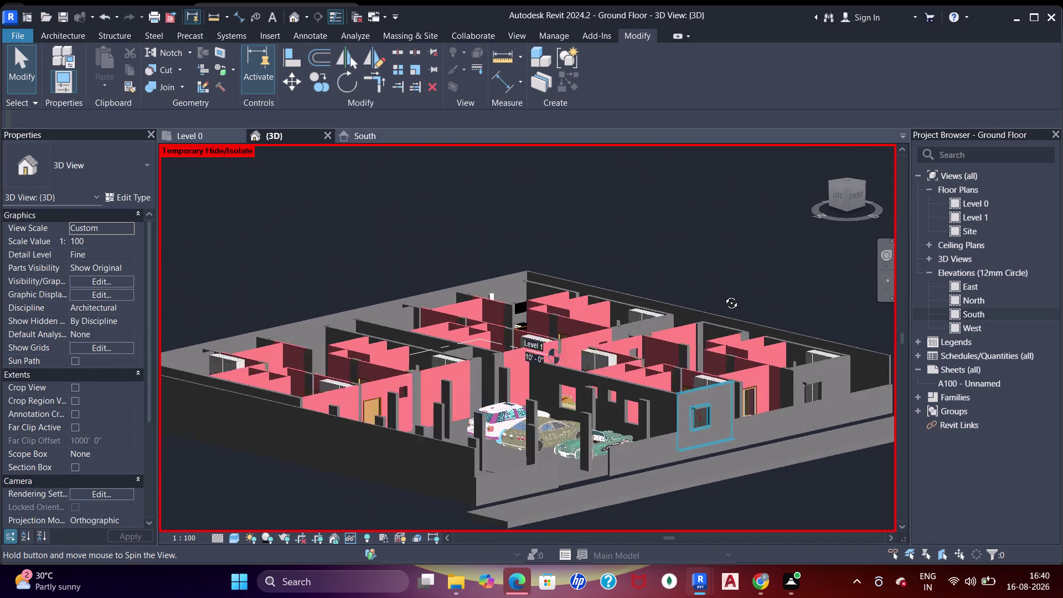
middle_drag(723, 294, 727, 353)
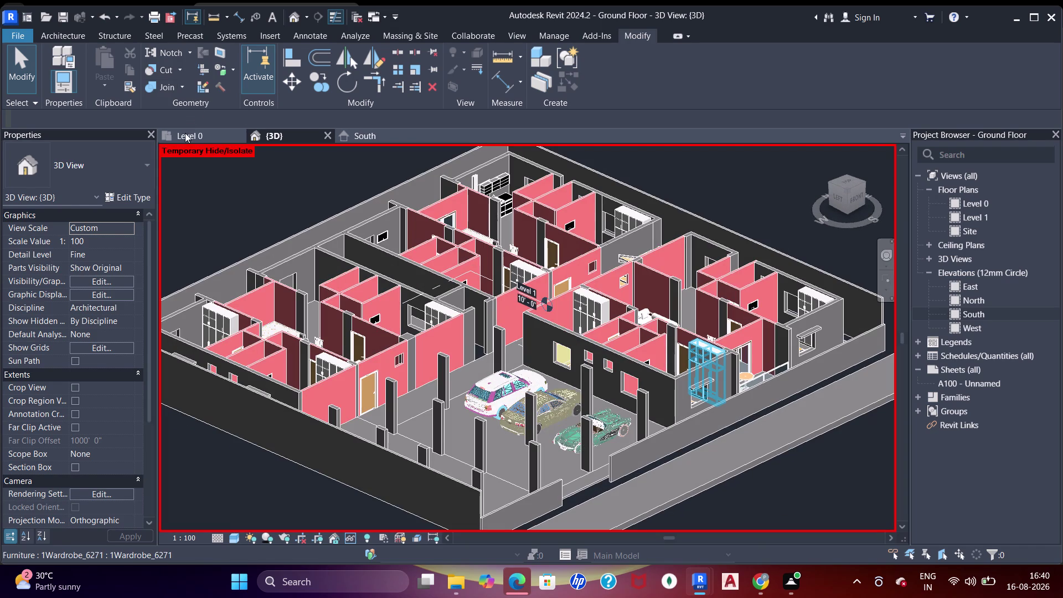
drag(183, 136, 188, 140)
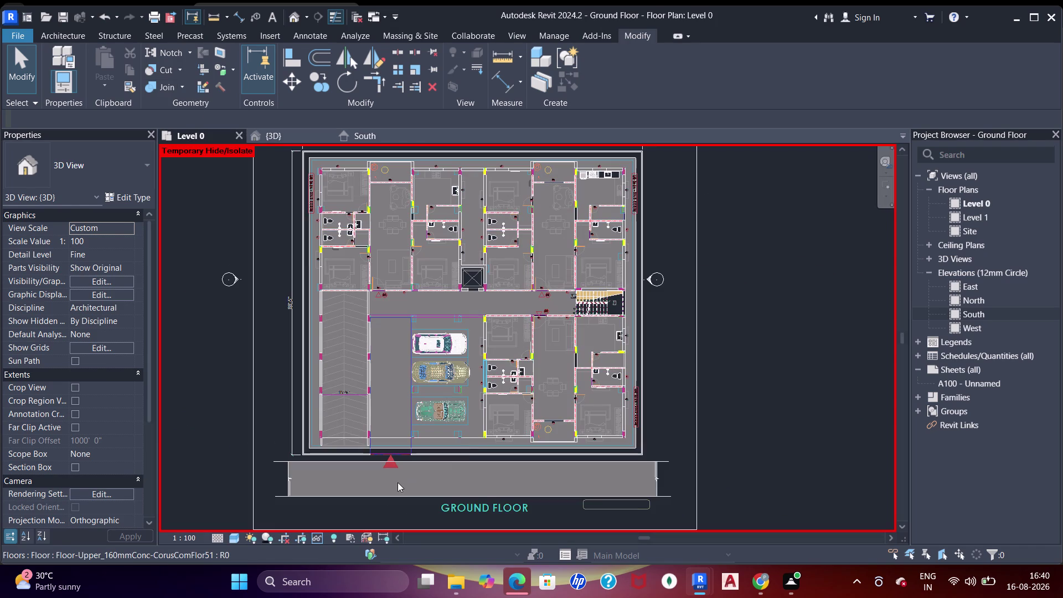
Select the asphalt path in front of the house and enter boundary editing.
click(459, 464)
scroll(up, 3)
middle_drag(424, 461, 463, 450)
scroll(up, 3)
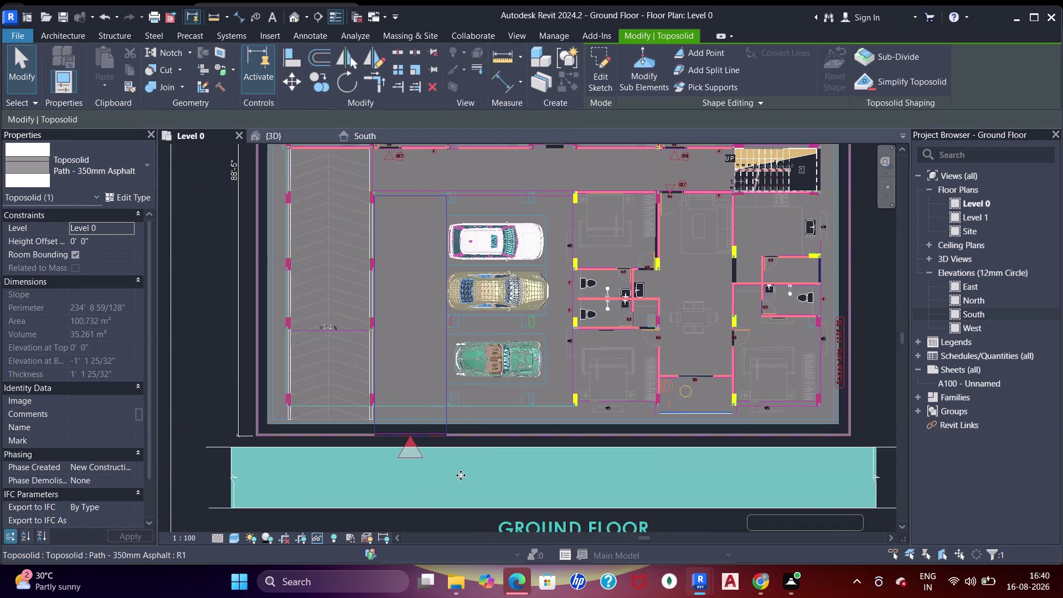
middle_drag(467, 468, 485, 454)
scroll(up, 3)
double_click(482, 425)
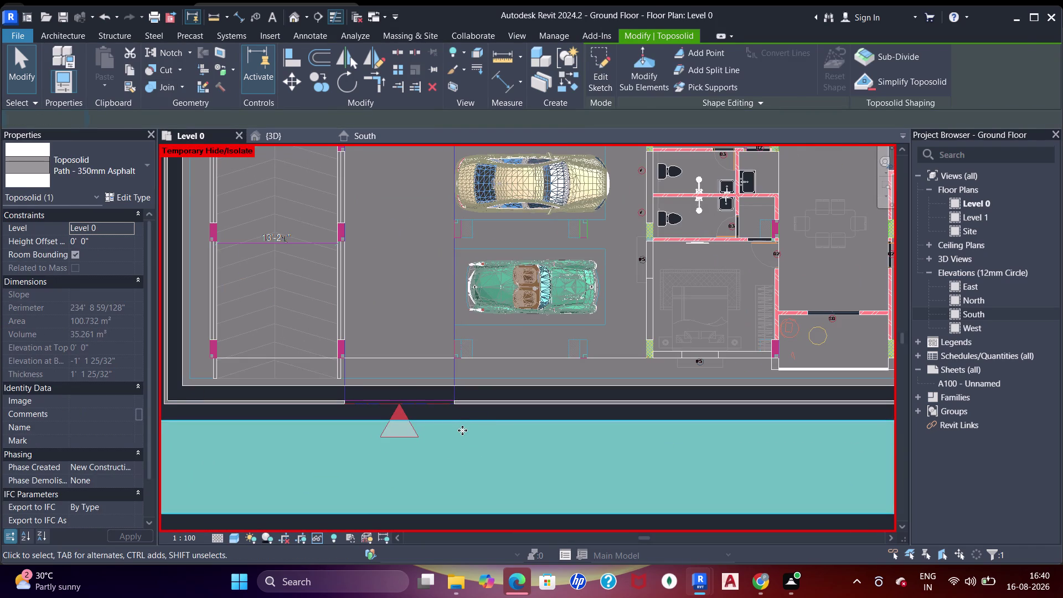
middle_drag(466, 423, 525, 414)
Align the path boundary edge to the plan line, finish edit mode, and return to 3D.
key(a)
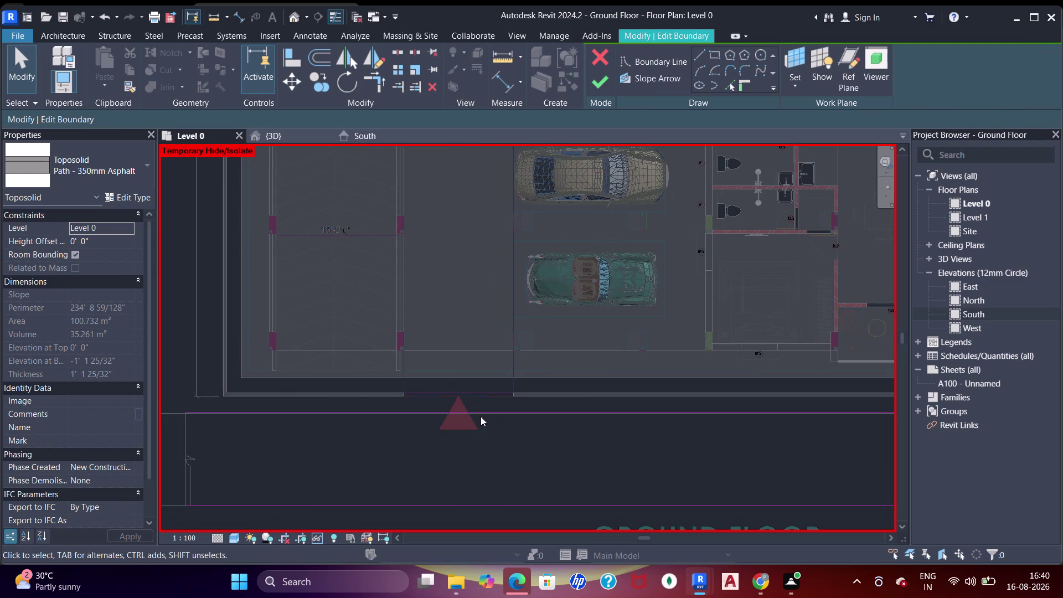
key(a)
key(a)
key(a)
click(594, 399)
click(594, 411)
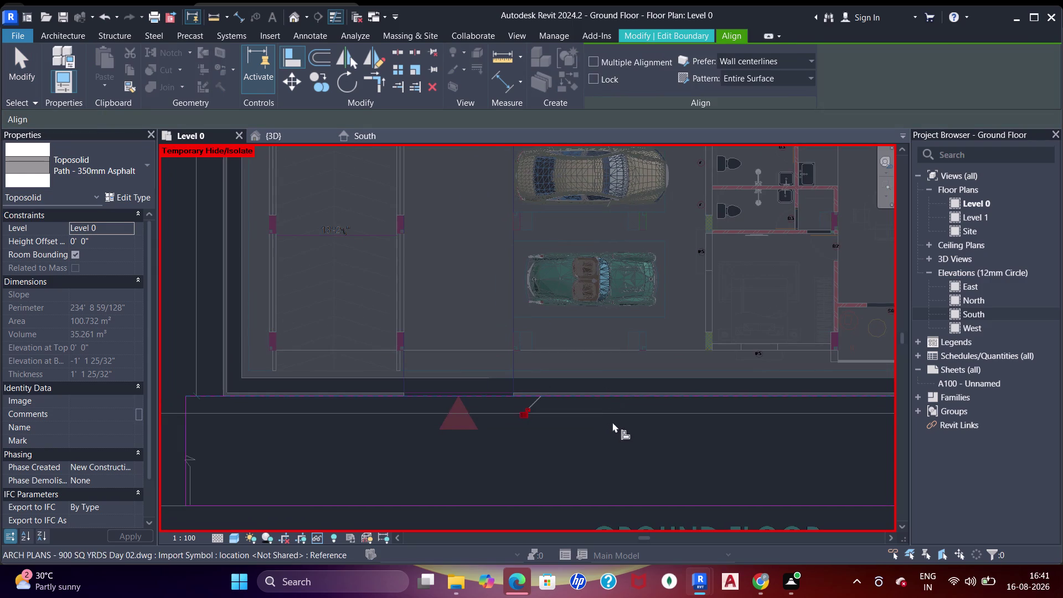
key(Escape)
key(Escape)
key(Escape)
key(Escape)
click(616, 85)
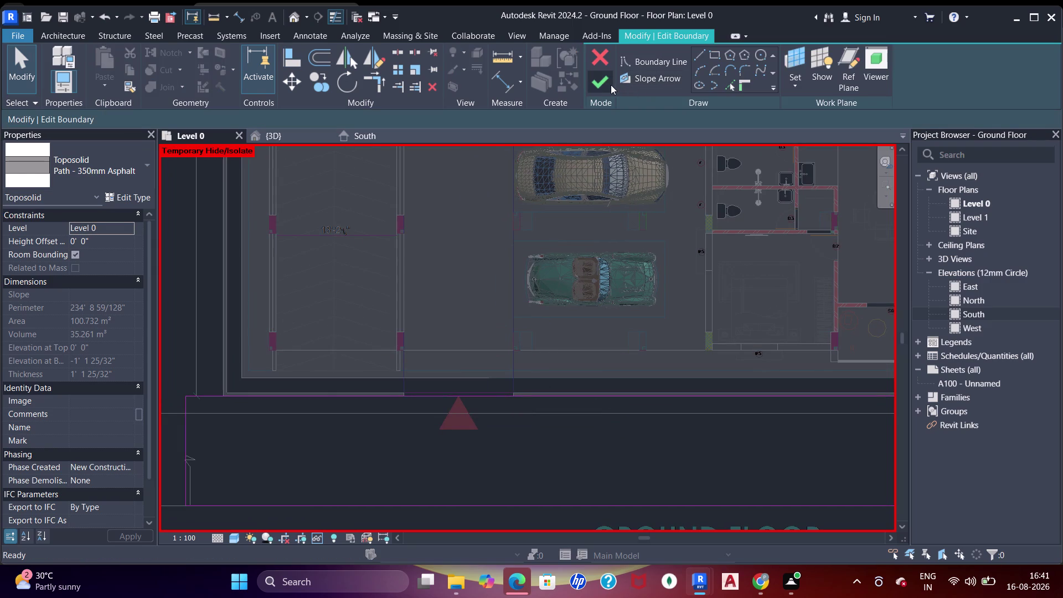
click(603, 81)
click(283, 139)
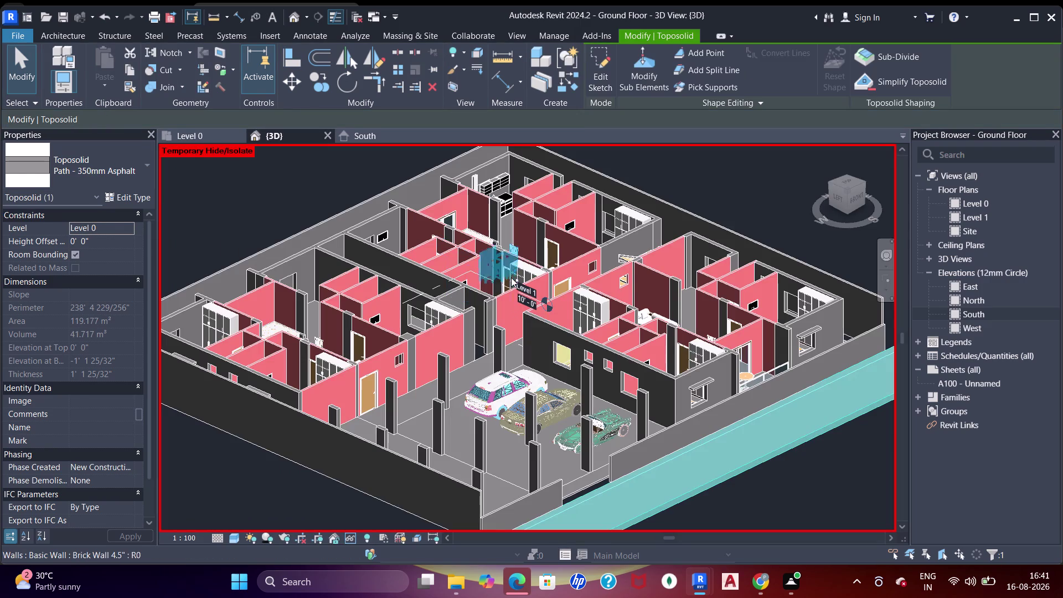
key(Escape)
scroll(down, 3)
middle_drag(536, 340, 579, 388)
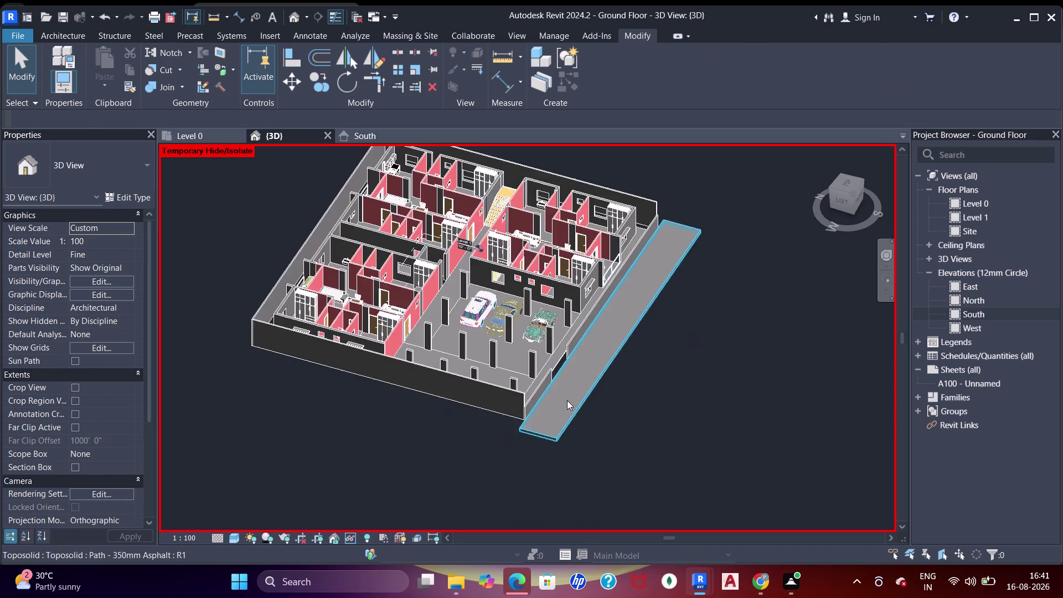
middle_drag(567, 401, 556, 383)
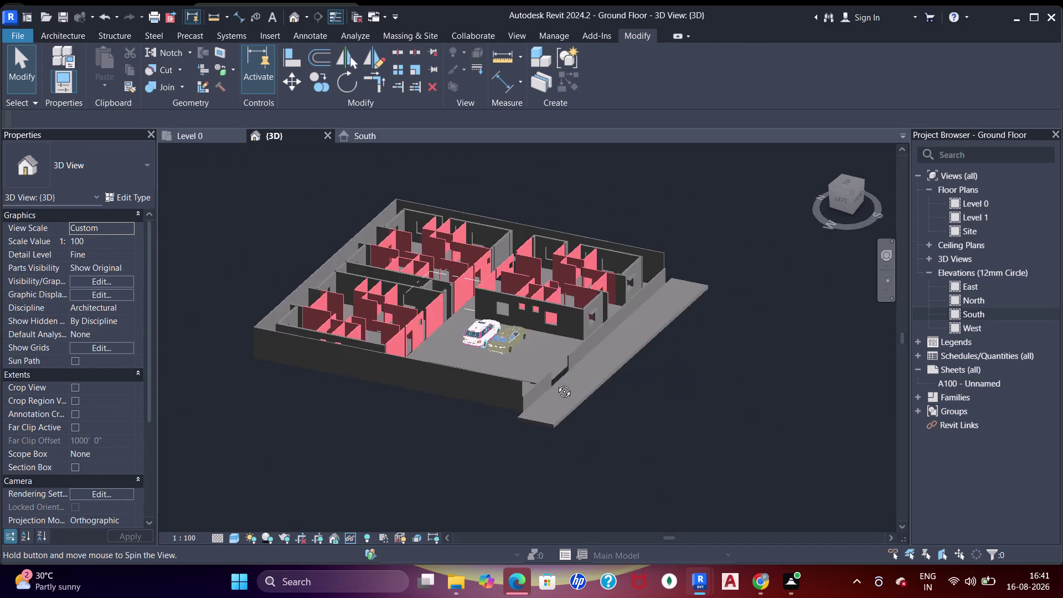
middle_drag(556, 383, 495, 412)
scroll(up, 3)
scroll(up, 3)
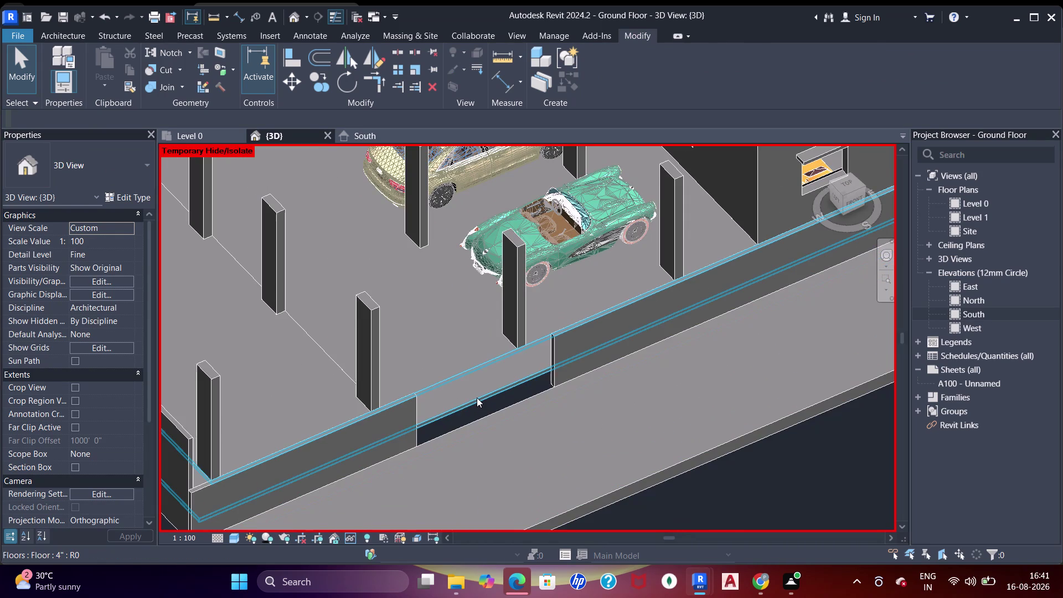
click(477, 398)
scroll(down, 3)
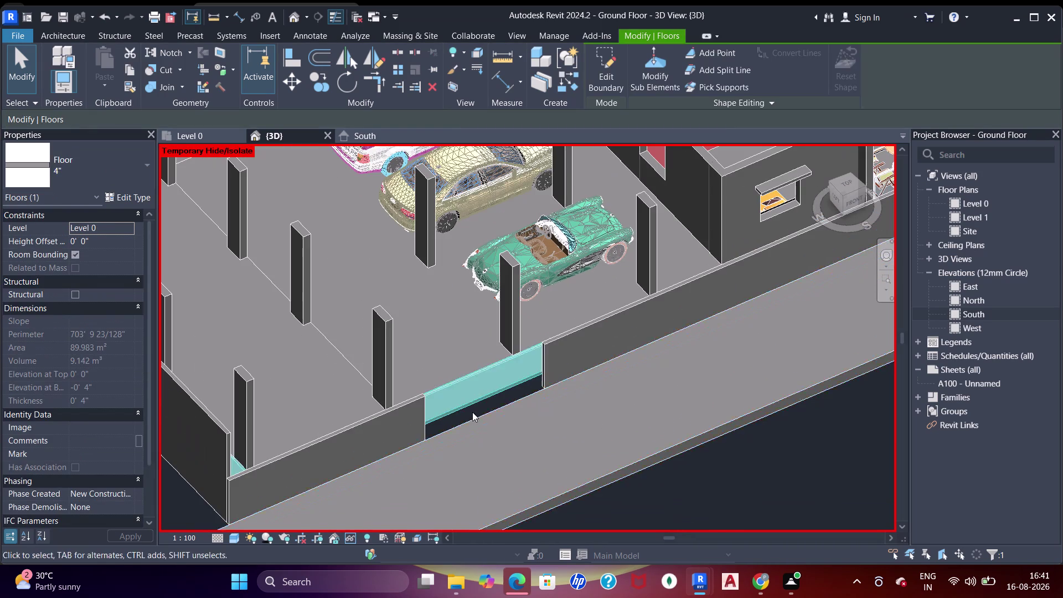
key(Escape)
middle_drag(501, 415, 542, 337)
scroll(down, 3)
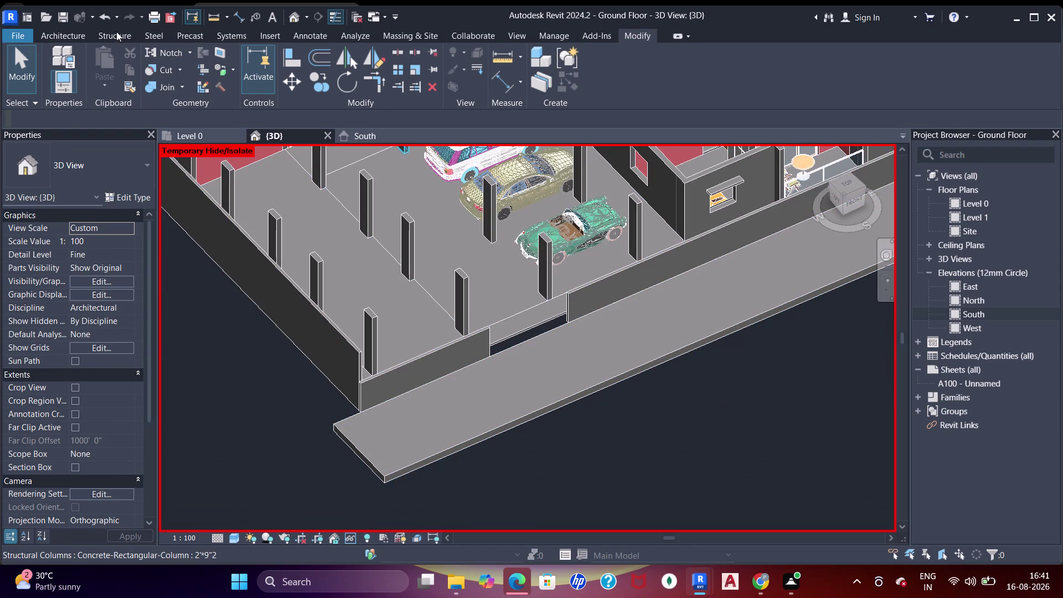
Start placing a component from the Architecture tab and open the Load Family dialog.
click(45, 31)
click(149, 56)
click(172, 63)
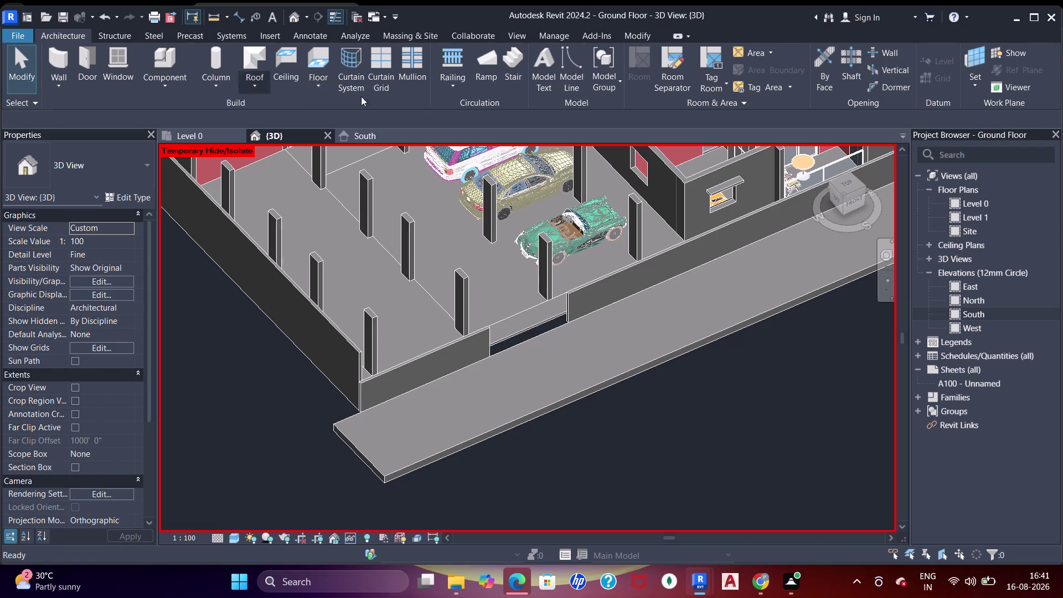
click(176, 61)
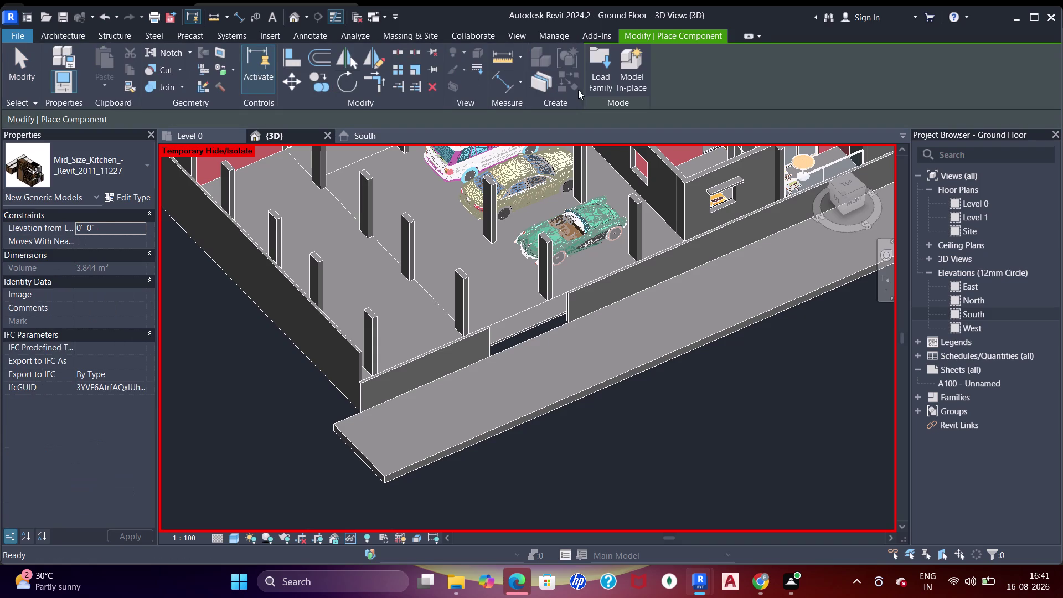
click(610, 65)
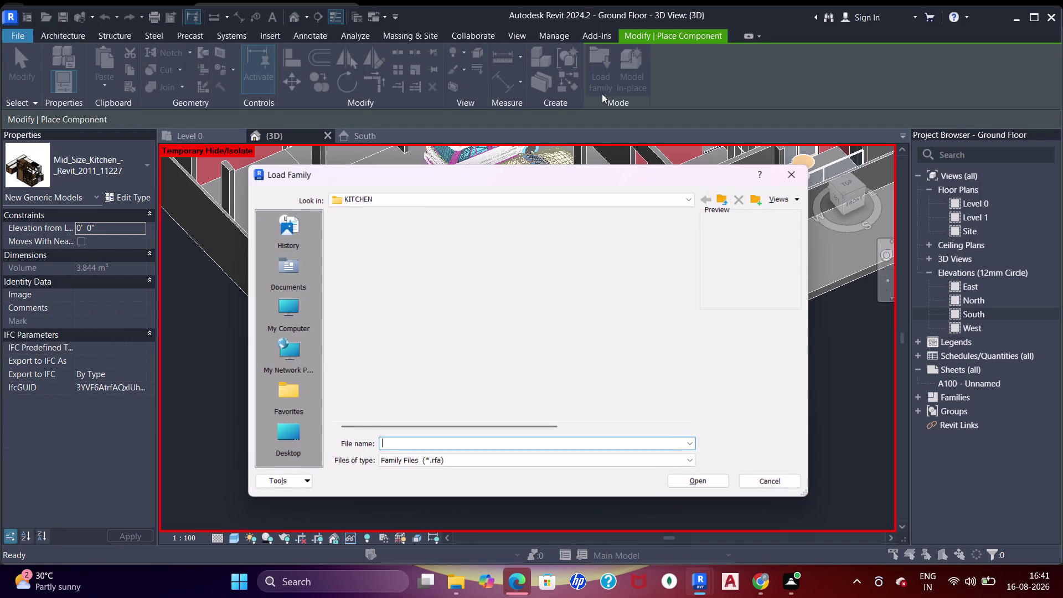
Browse through the Look in list to the C: drive's ProgramData folder.
click(677, 198)
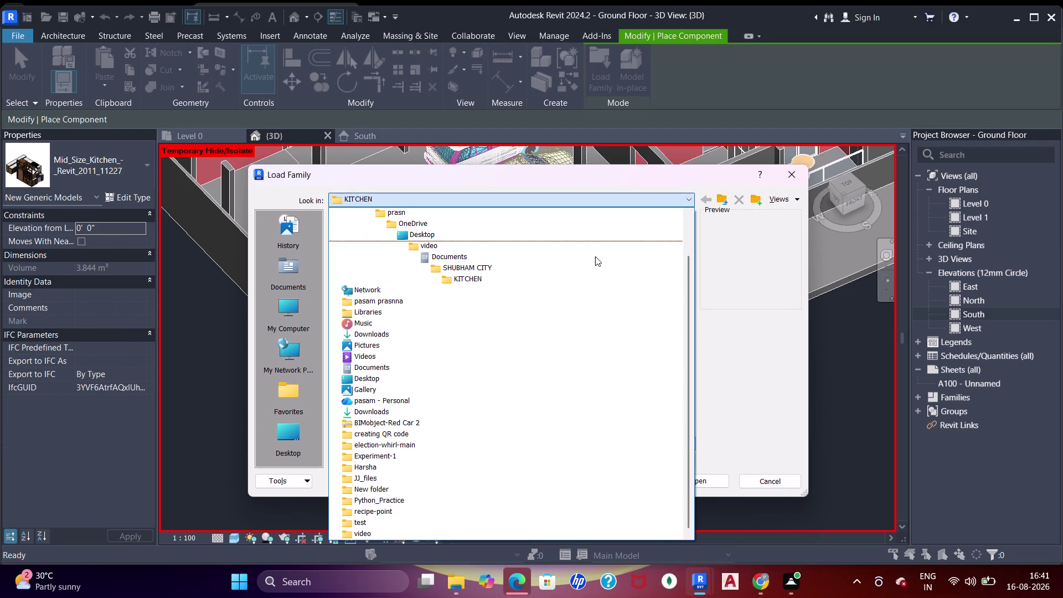
click(498, 266)
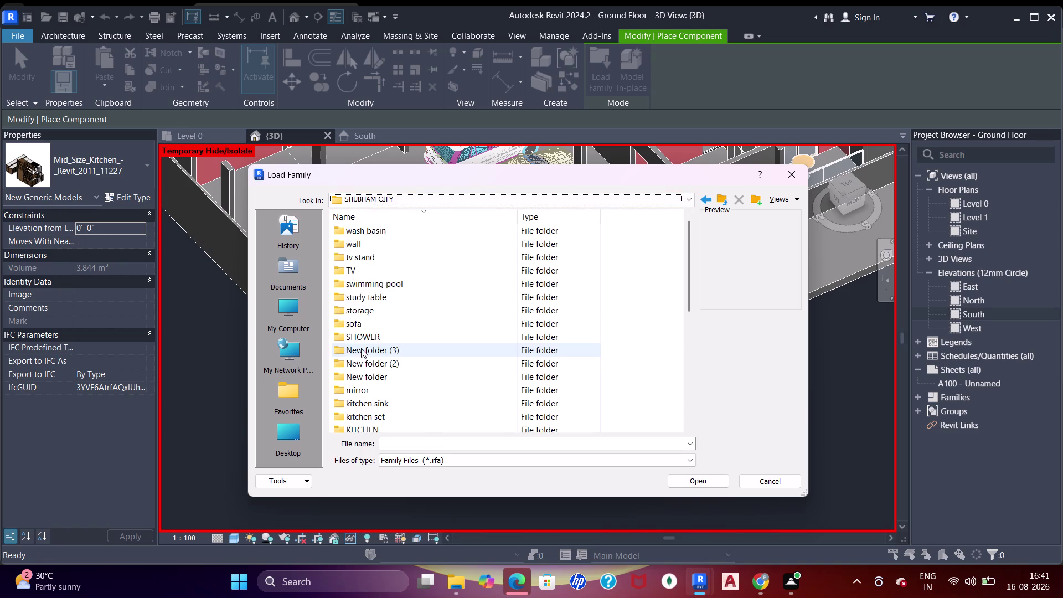
scroll(down, 3)
click(409, 199)
scroll(up, 3)
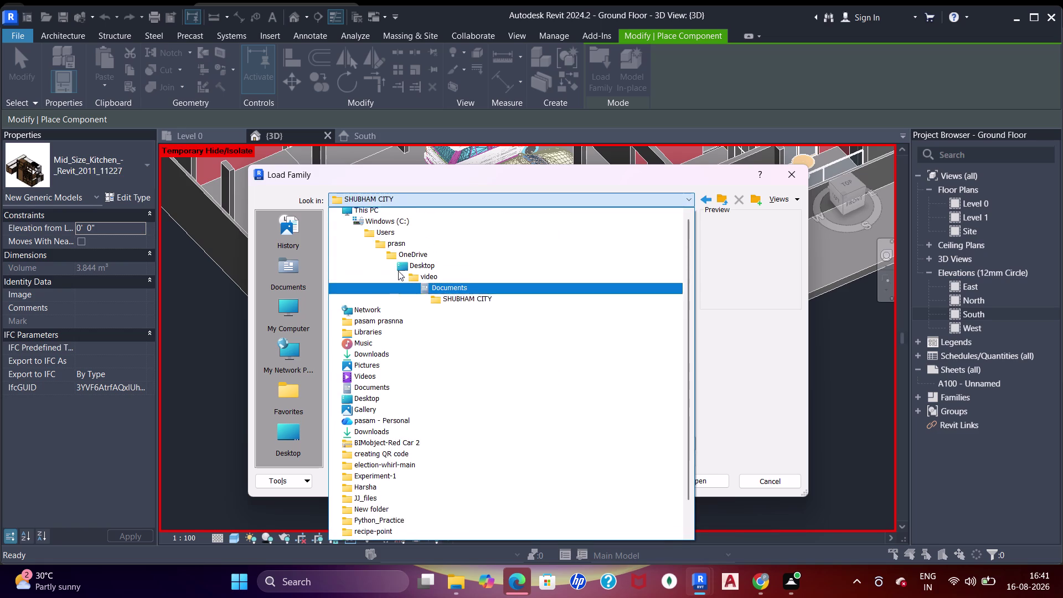
scroll(up, 3)
click(400, 235)
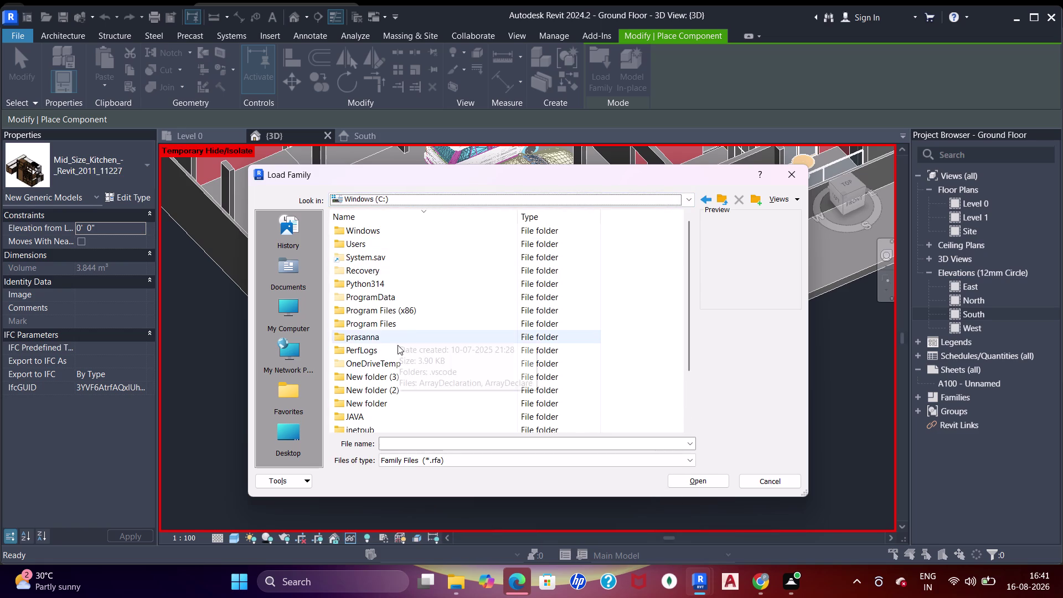
double_click(392, 300)
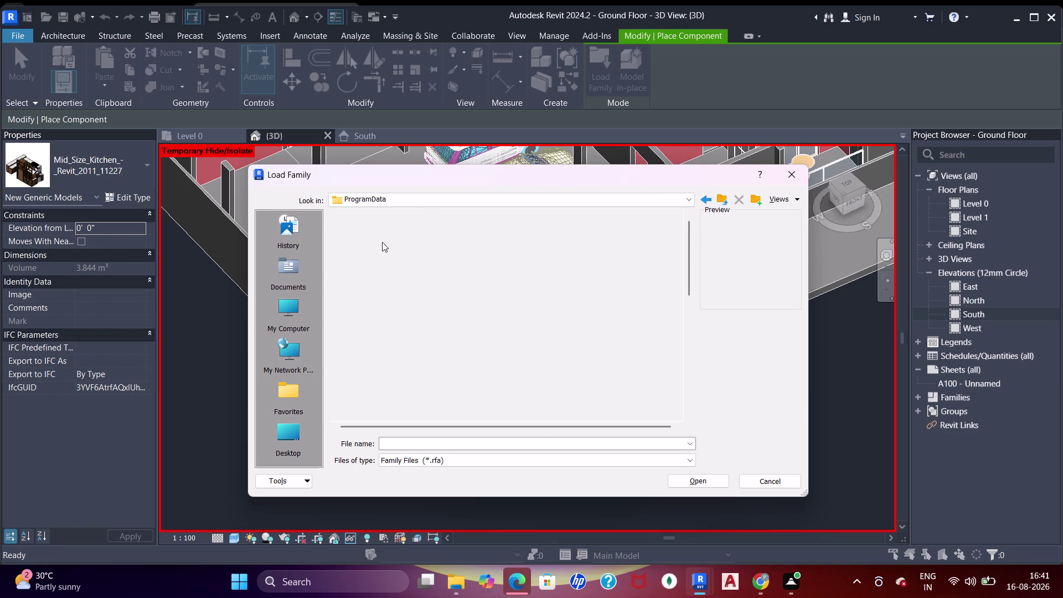
Open Autodesk > RVT 2024 > Libraries > US in the Load Family dialog.
scroll(down, 3)
scroll(up, 3)
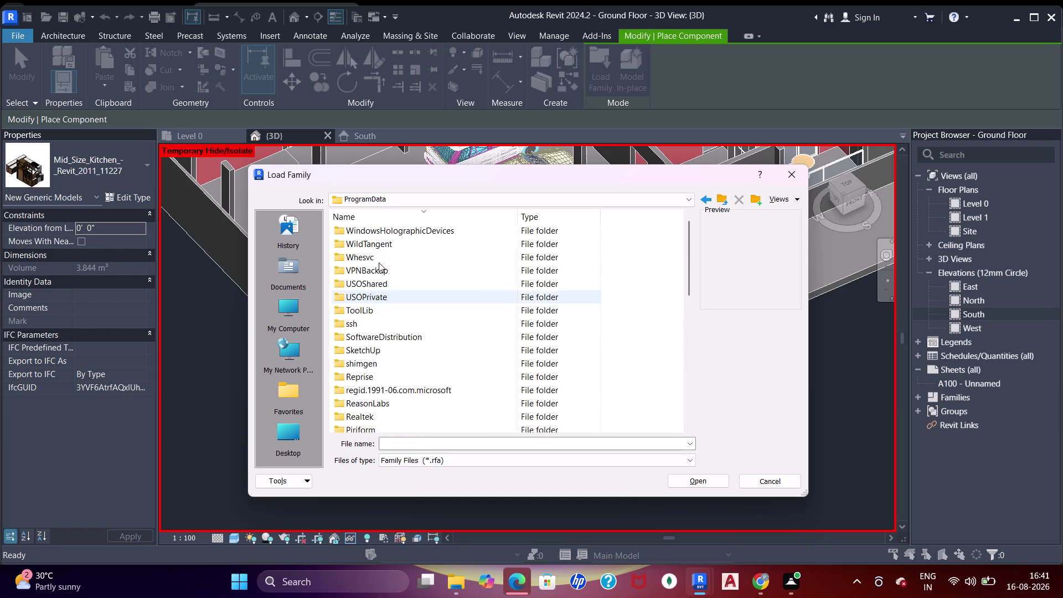
scroll(up, 3)
scroll(up, 3)
scroll(down, 3)
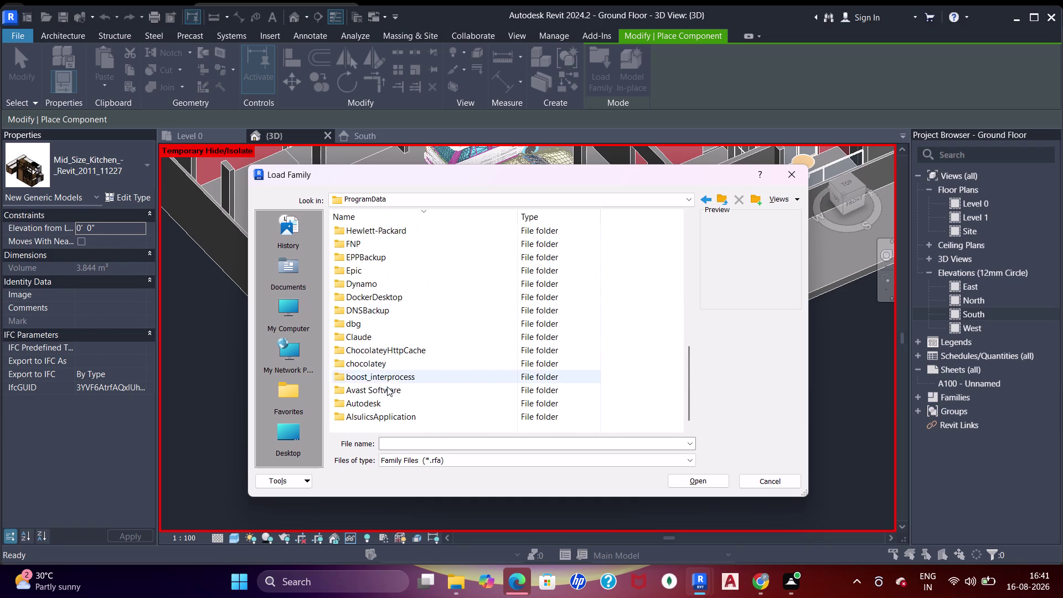
click(387, 398)
click(387, 398)
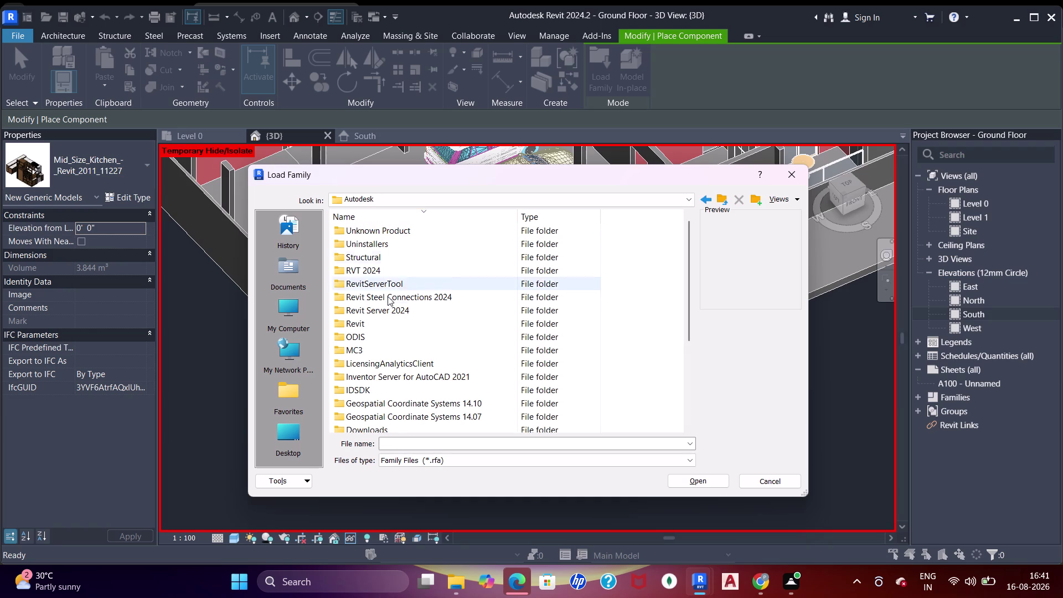
double_click(388, 270)
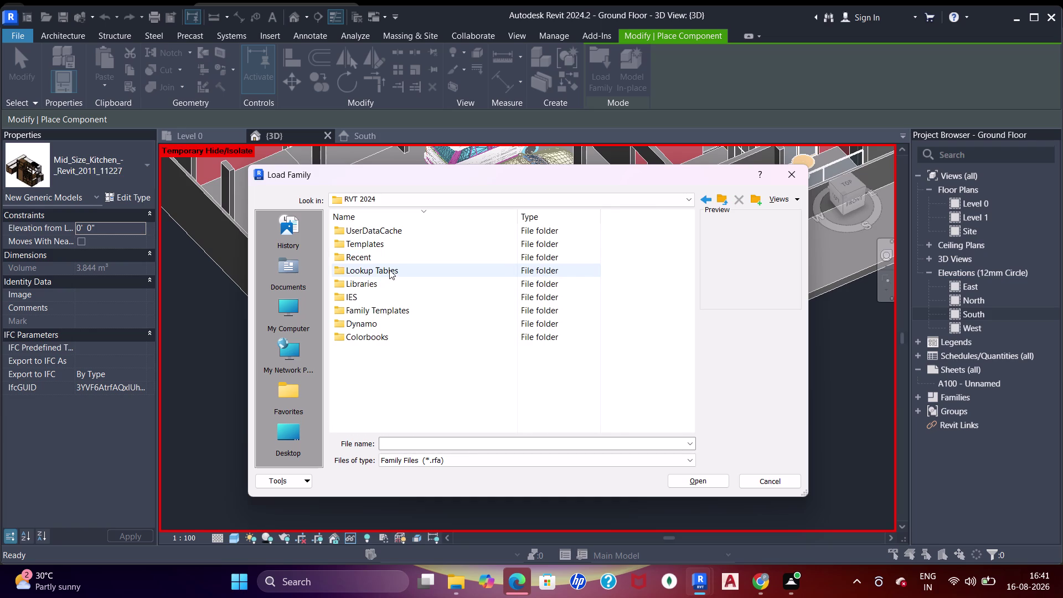
double_click(375, 281)
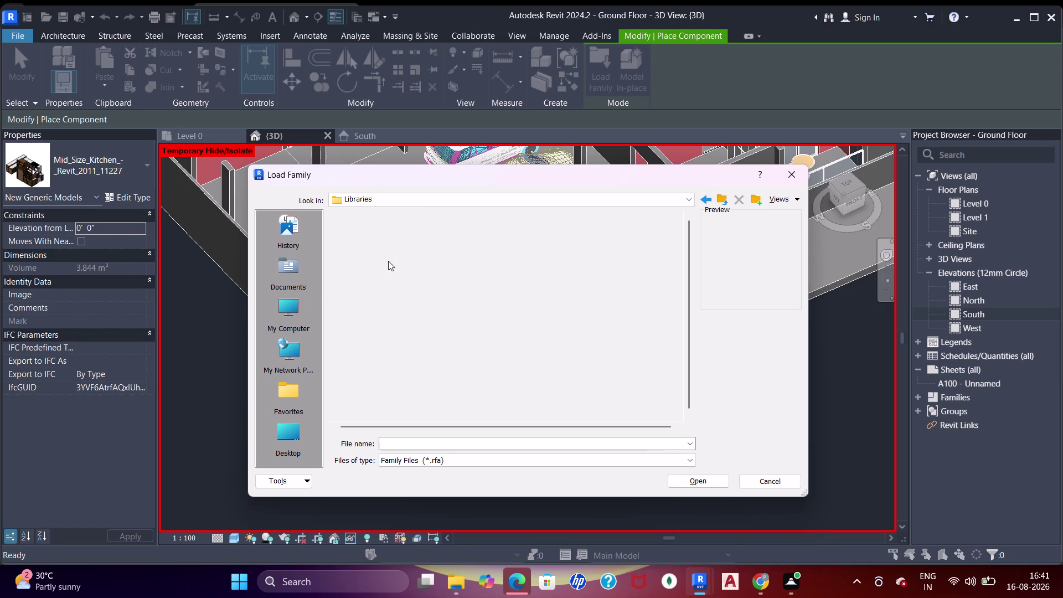
double_click(408, 362)
click(382, 230)
click(382, 230)
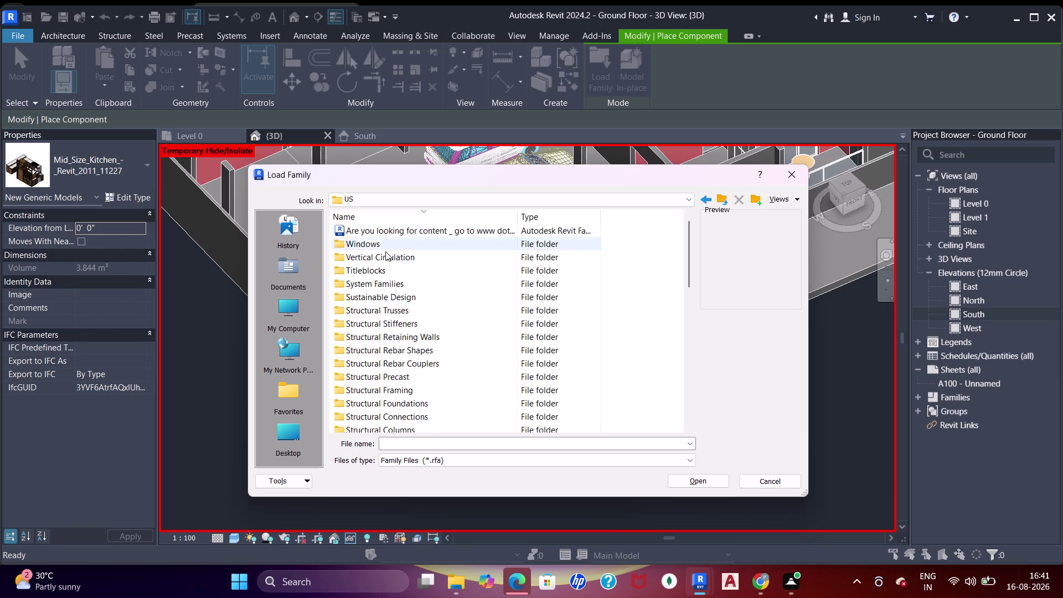
Open Site > Parking and preview families such as Parking Space and Parking Island 1.
scroll(down, 3)
scroll(down, 3)
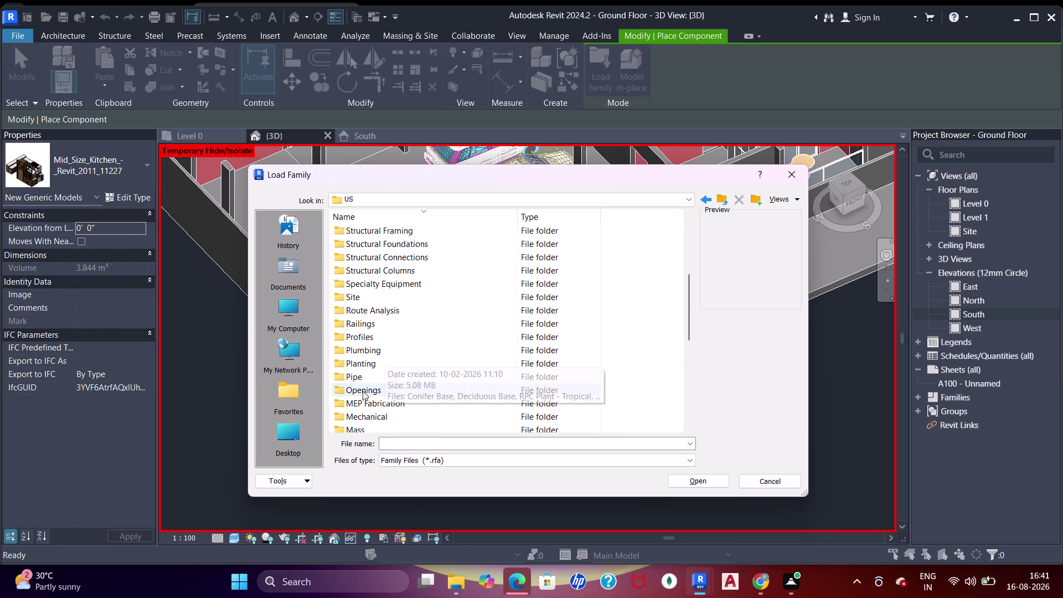
scroll(down, 3)
scroll(down, 3)
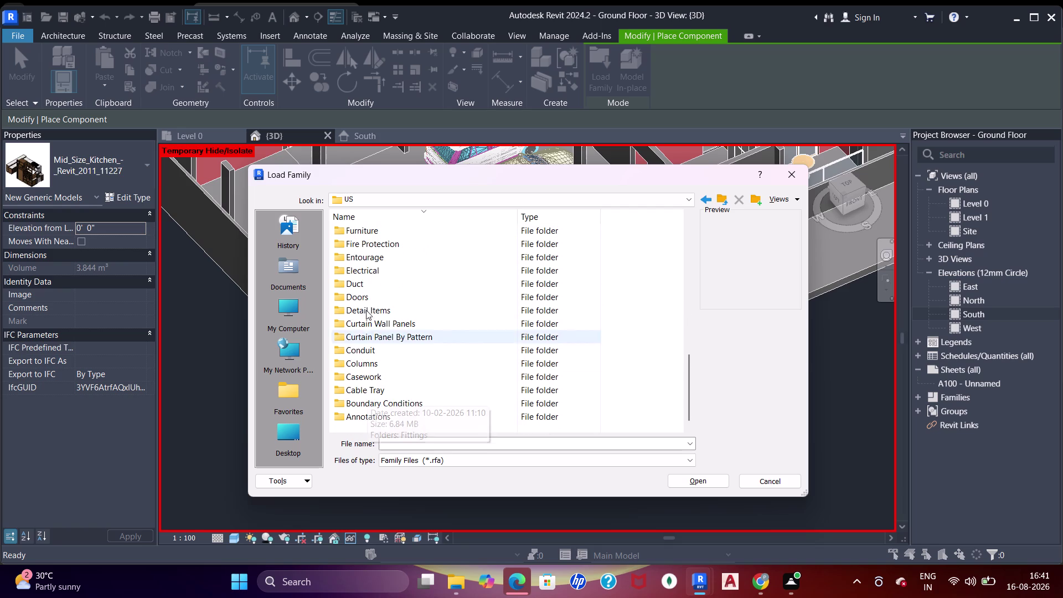
scroll(down, 3)
scroll(up, 3)
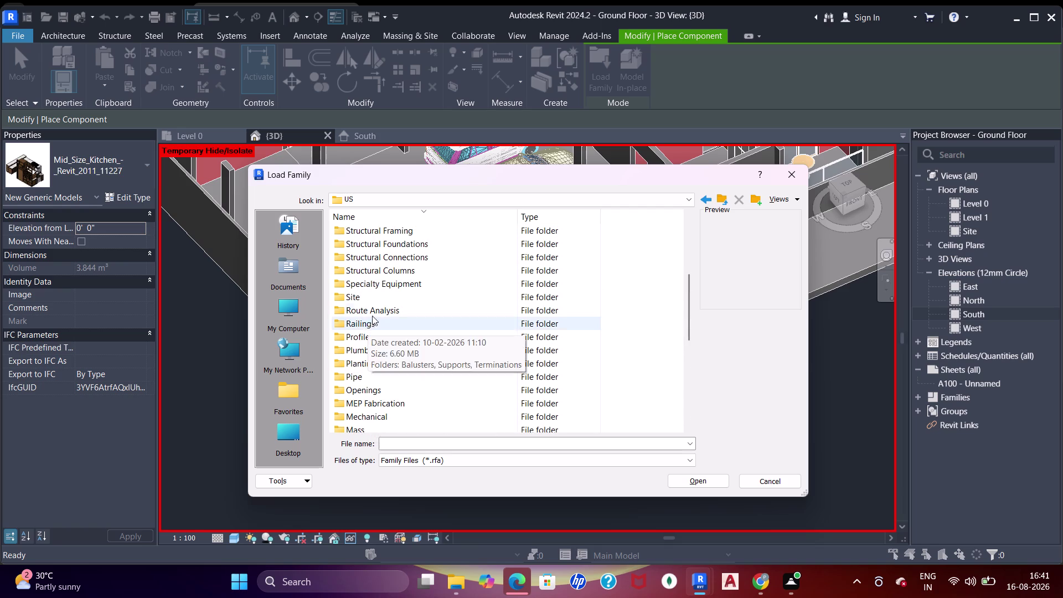
double_click(372, 299)
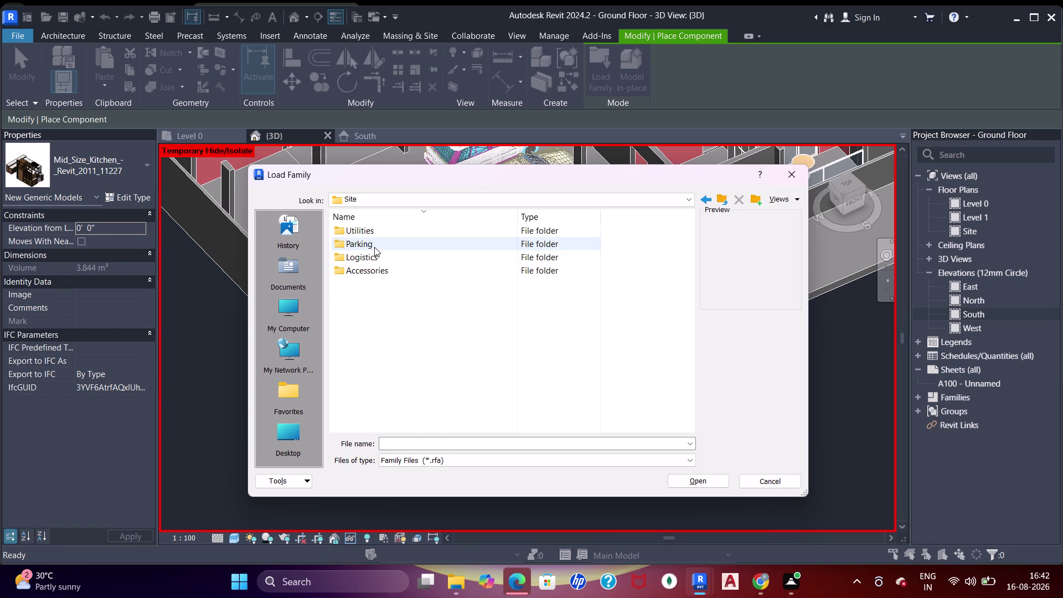
double_click(366, 248)
click(380, 231)
click(384, 244)
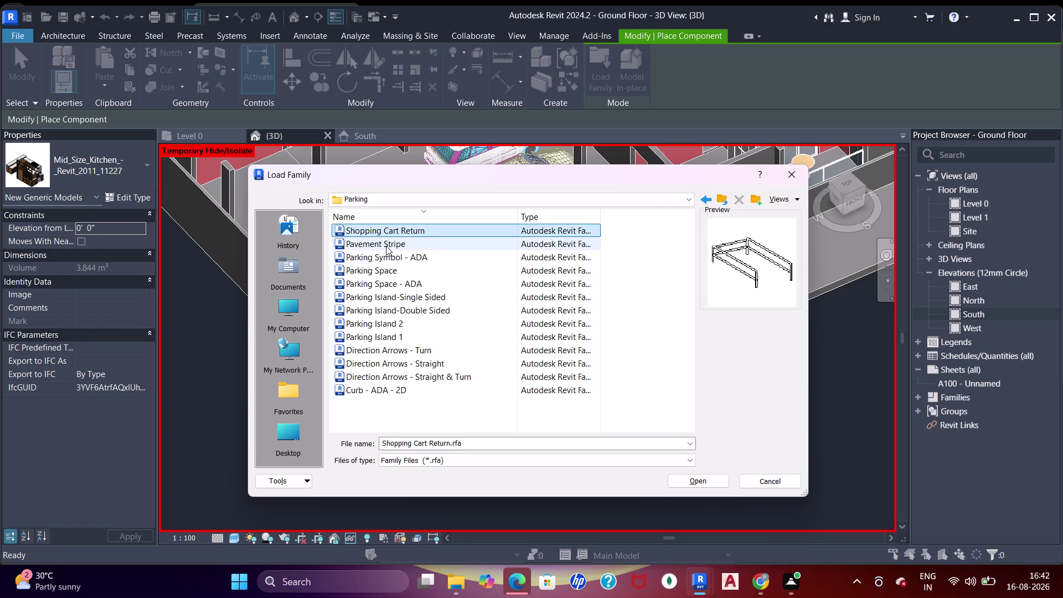
click(396, 262)
click(397, 276)
click(395, 292)
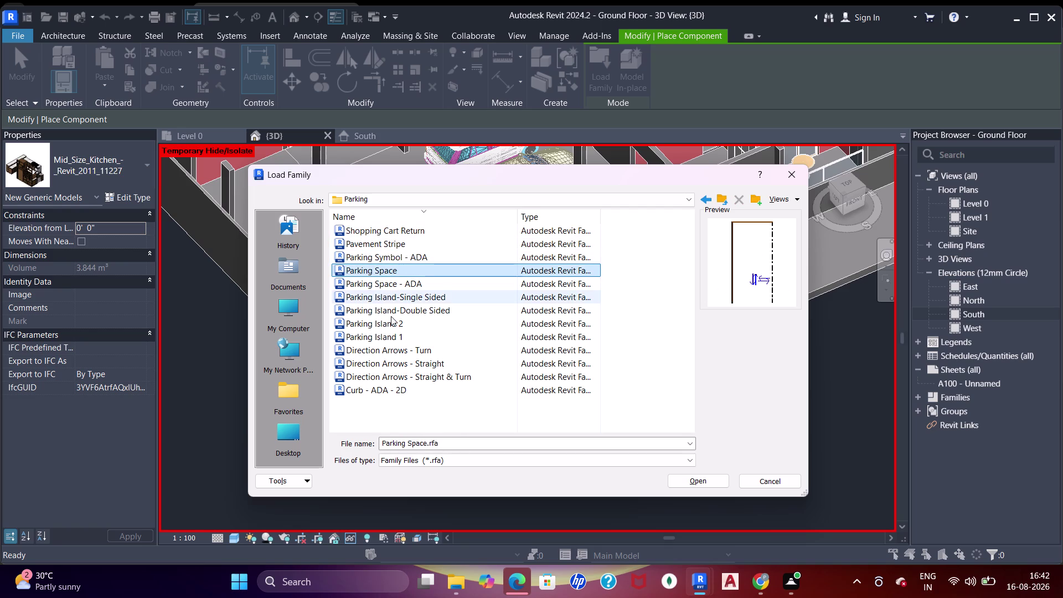
click(391, 317)
click(381, 338)
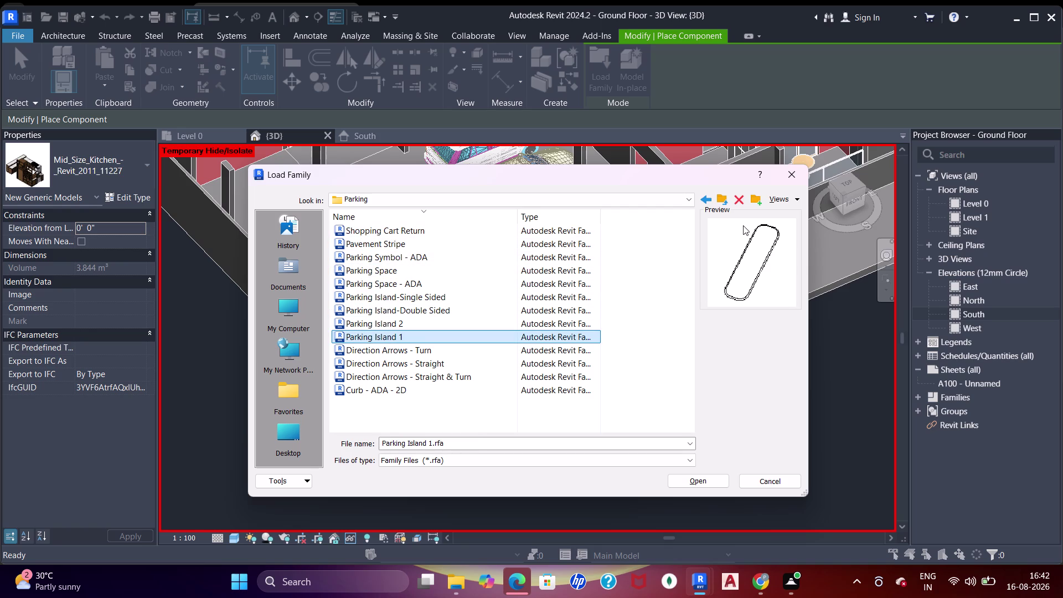
Browse the Site > Logistics folder, previewing families like Porta-John.
click(708, 199)
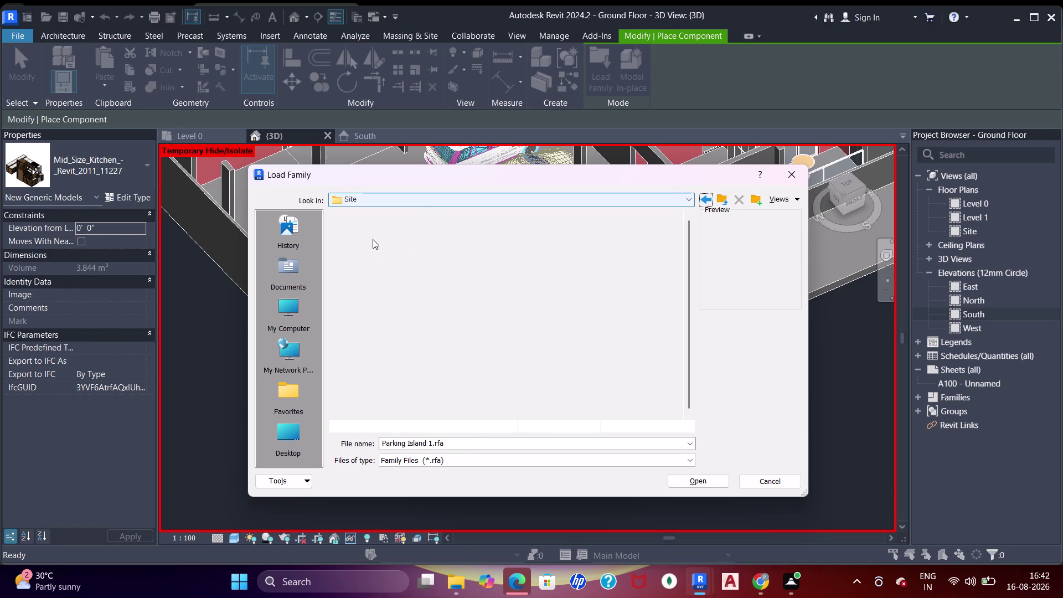
double_click(370, 260)
click(380, 230)
click(387, 245)
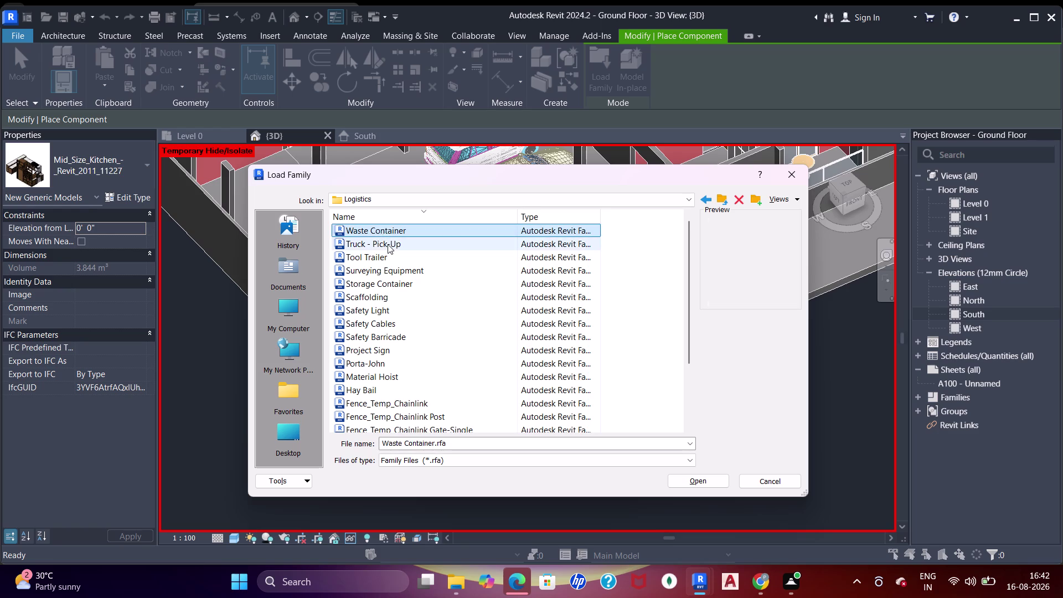
click(393, 267)
click(399, 288)
click(397, 304)
click(398, 324)
click(399, 357)
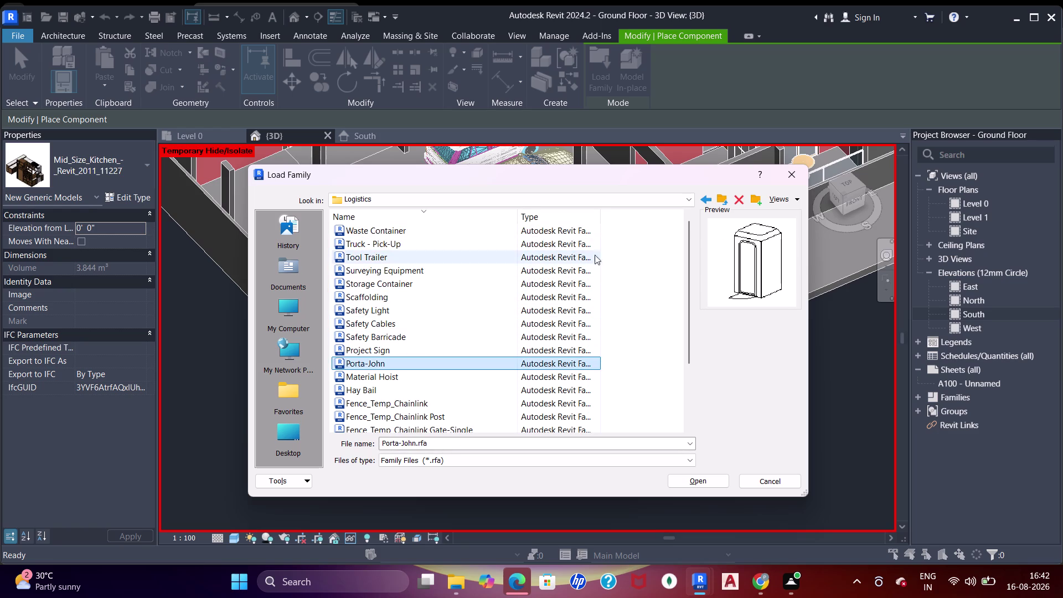
Browse the Site > Utilities folder, previewing its utility families.
click(708, 203)
double_click(370, 229)
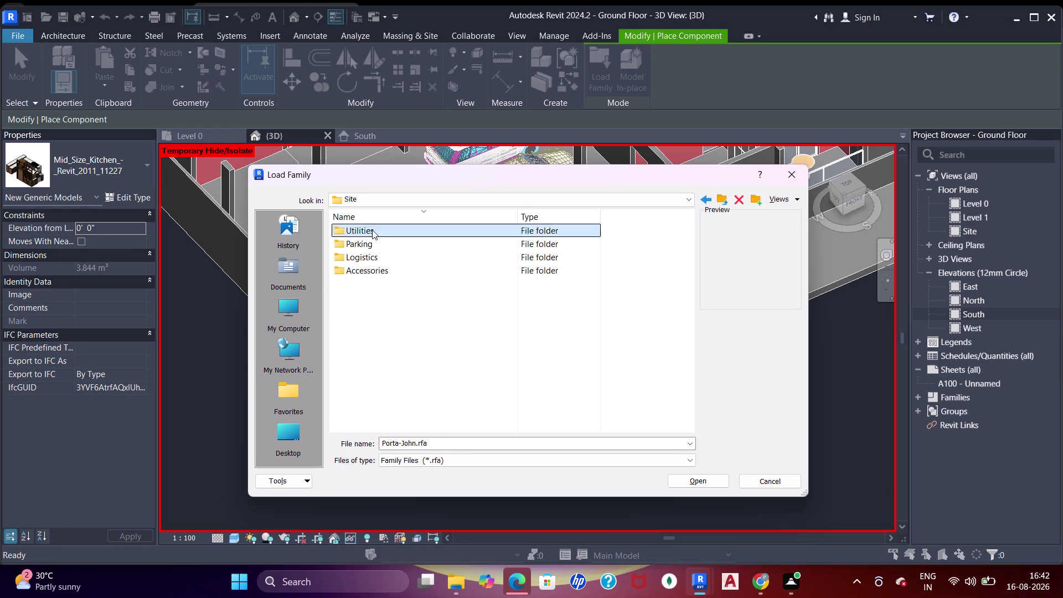
click(381, 237)
click(384, 245)
click(392, 258)
click(395, 276)
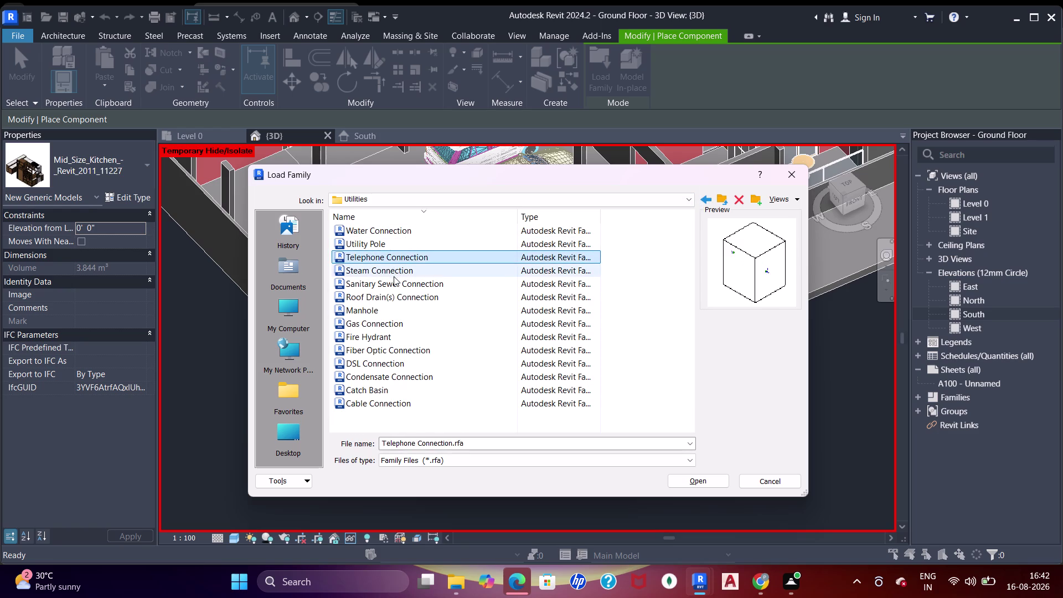
click(398, 310)
click(406, 347)
click(406, 356)
click(411, 375)
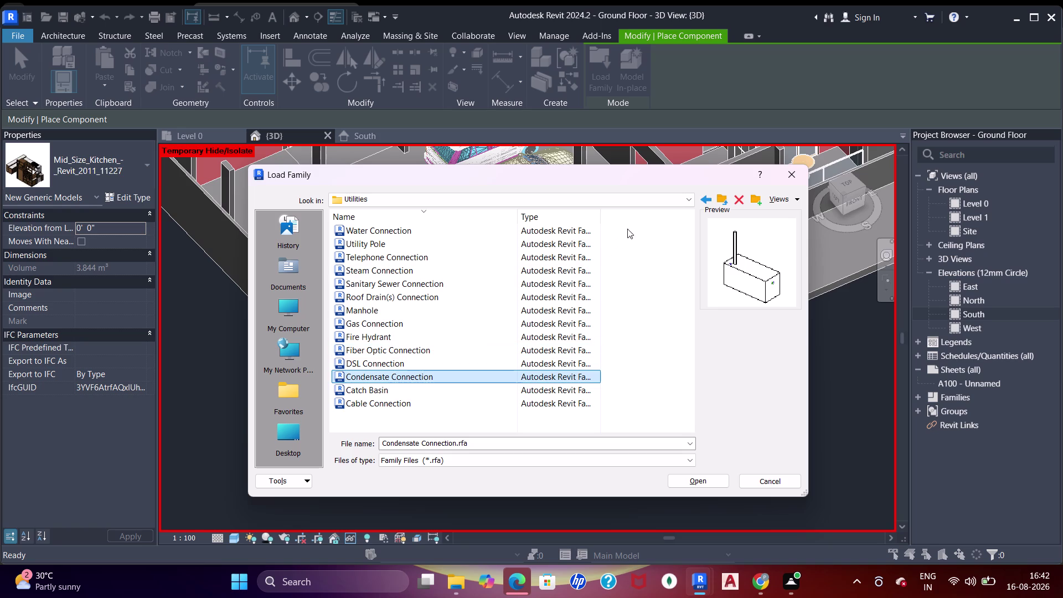
Return to Parking and load Direction Arrows - Straight.rfa.
click(704, 200)
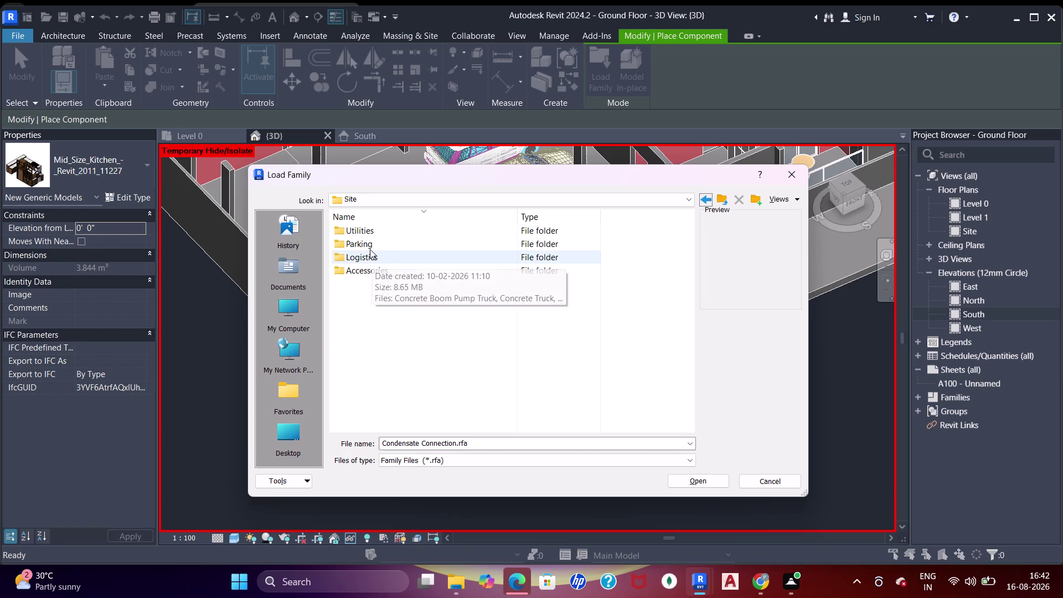
click(370, 247)
click(370, 248)
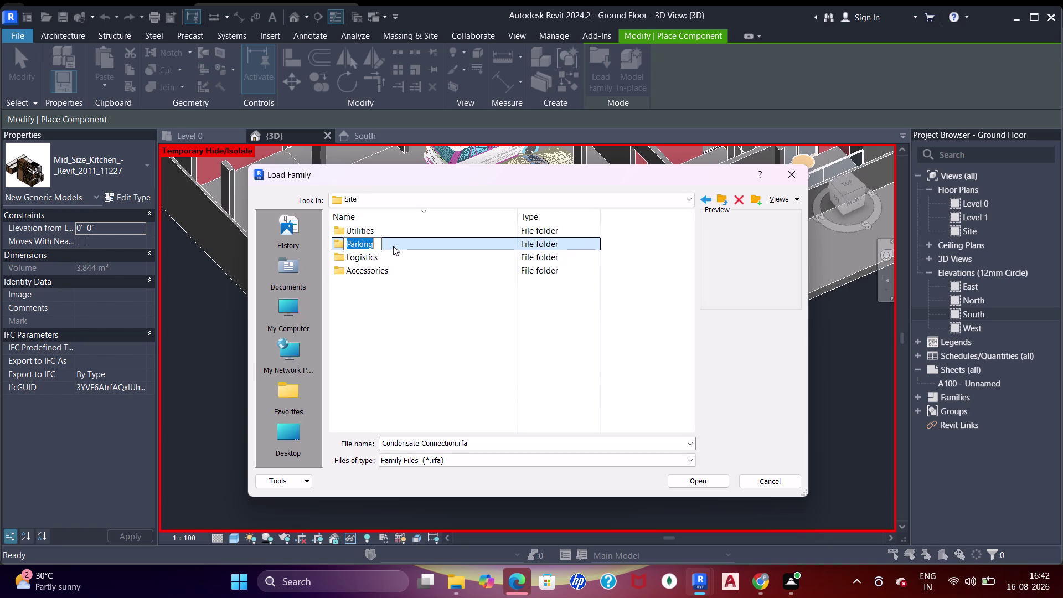
double_click(393, 245)
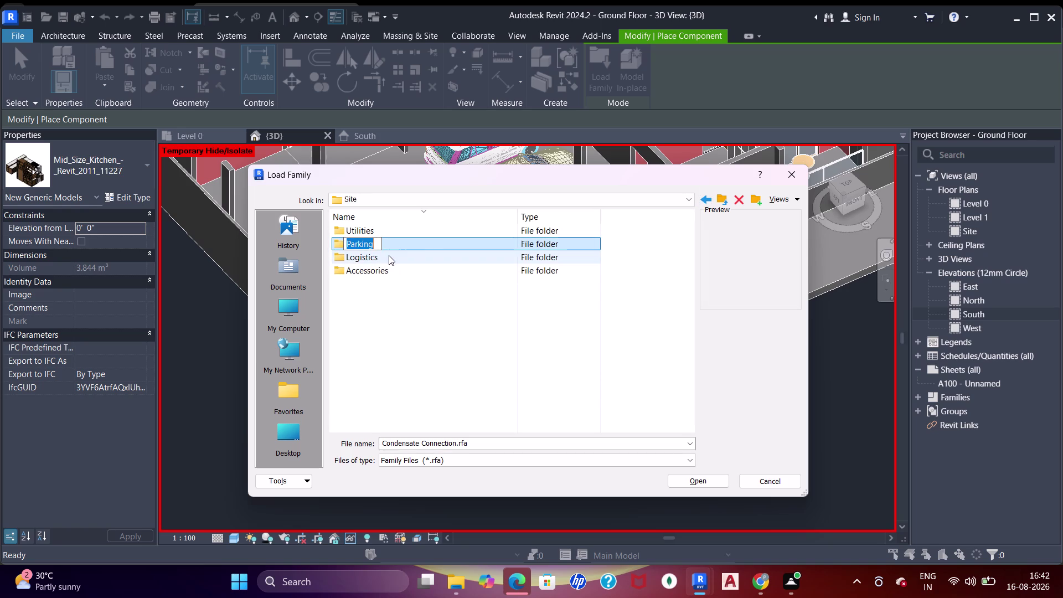
click(389, 256)
double_click(395, 244)
scroll(down, 3)
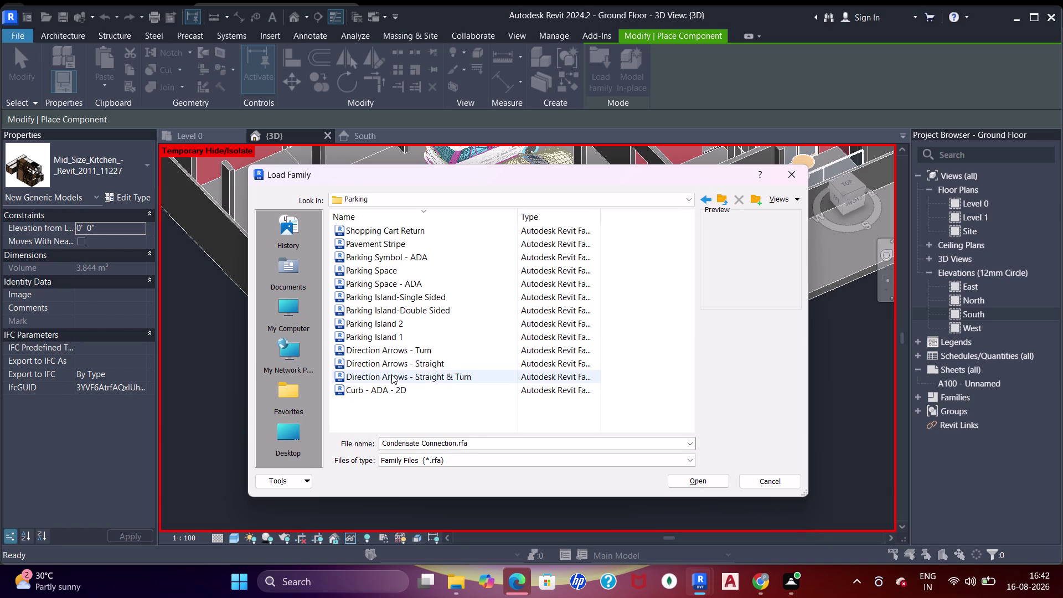
click(391, 374)
click(393, 363)
double_click(394, 359)
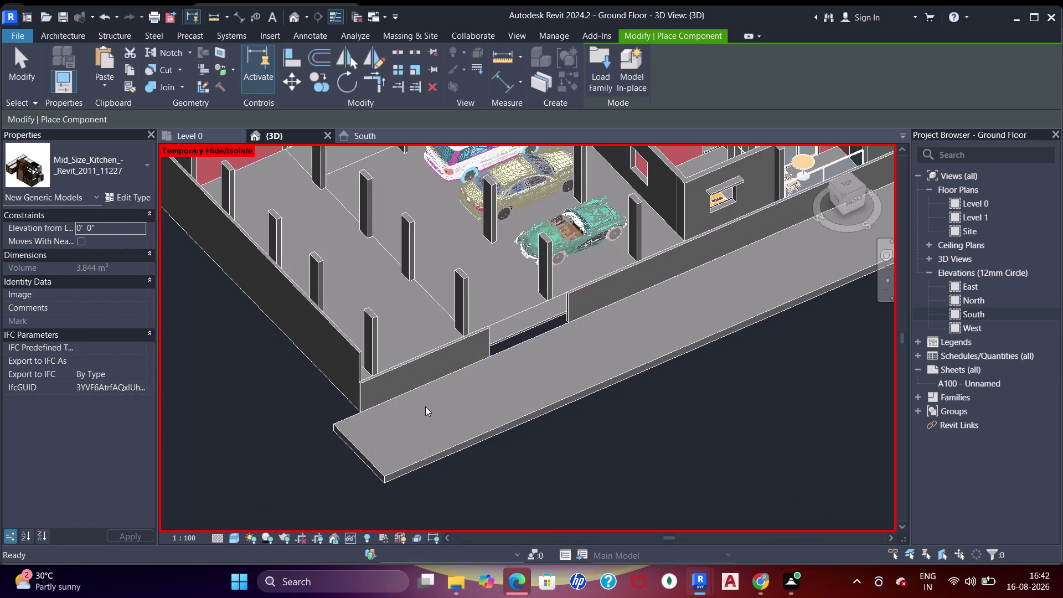
Place the first straight arrow at the lower end of the path, then orbit to look down.
key(space)
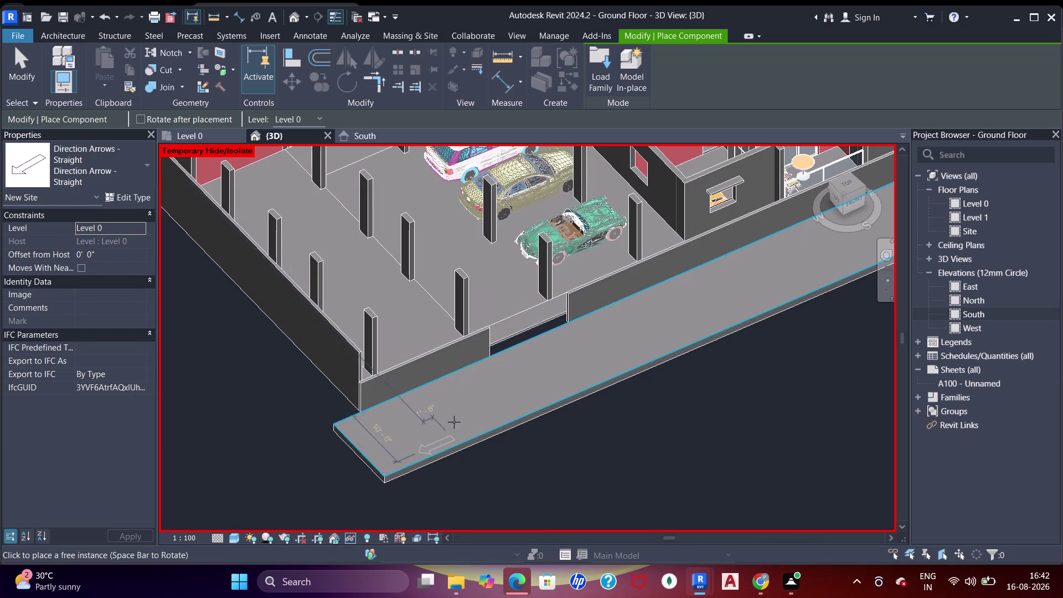
scroll(up, 3)
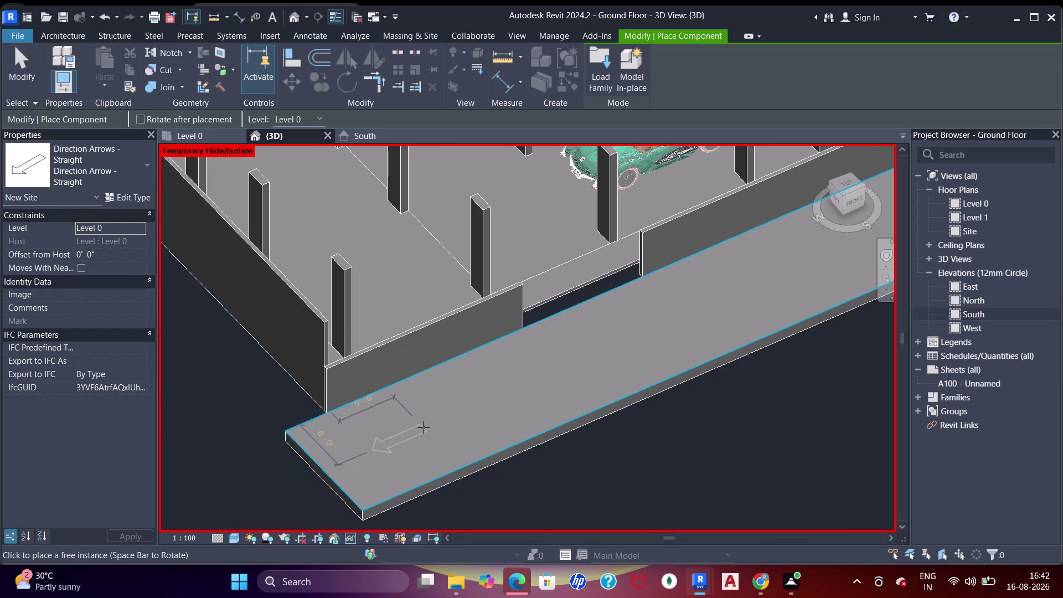
click(424, 428)
scroll(down, 3)
middle_drag(443, 410, 456, 425)
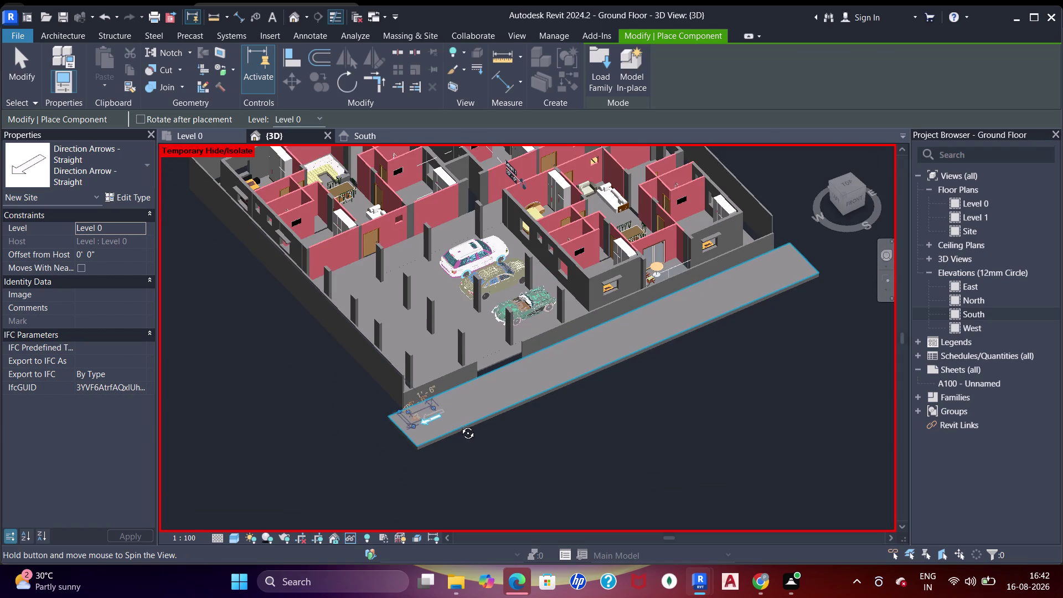
middle_drag(456, 425, 569, 388)
middle_drag(473, 356, 469, 387)
scroll(up, 3)
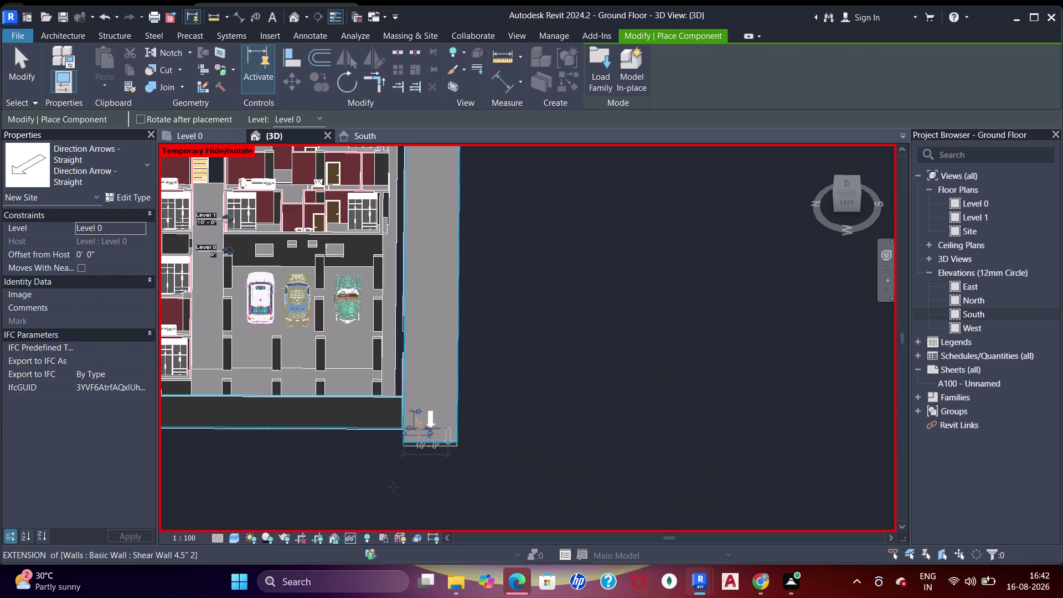
Place a second arrow above the first, end placement, and select the lower arrow.
middle_drag(470, 350, 479, 345)
scroll(up, 3)
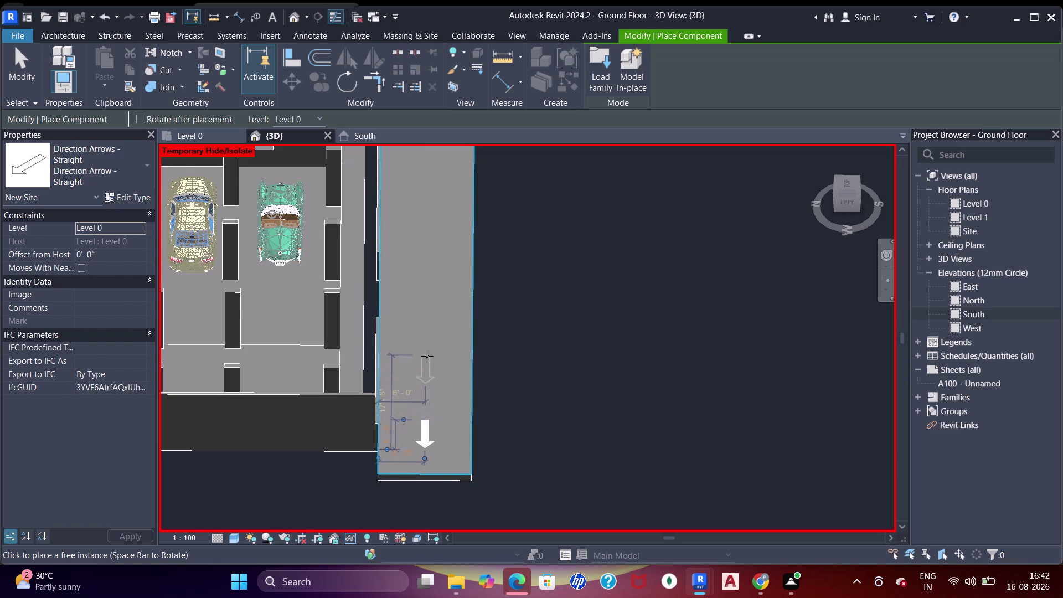
click(427, 356)
key(Escape)
key(Escape)
key(Escape)
key(Escape)
click(428, 434)
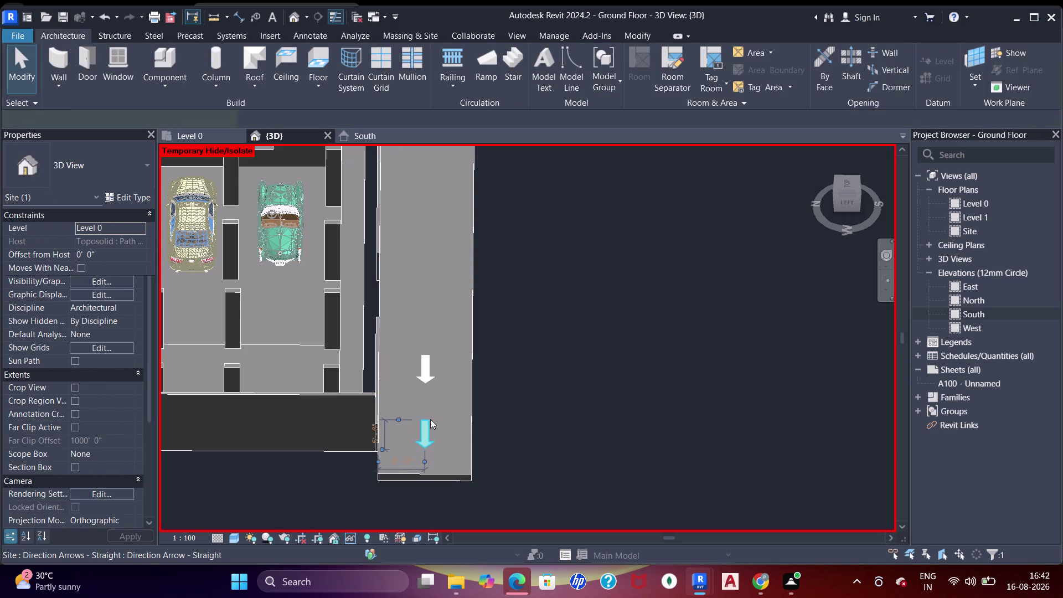
Select both arrows, start CO copy from the arrow tip, and place the first copy.
click(432, 382)
key(c)
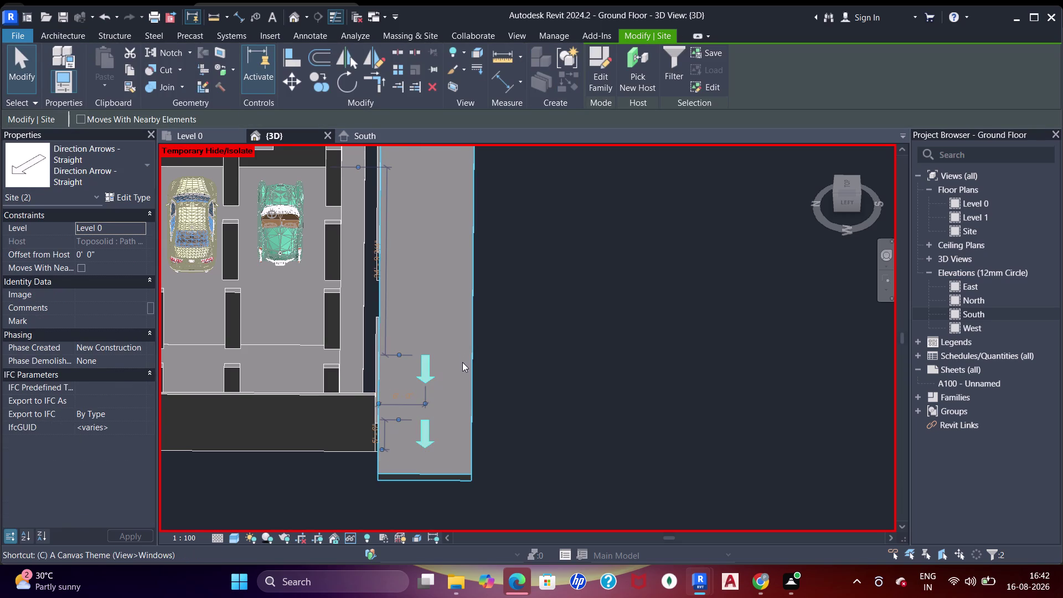
key(o)
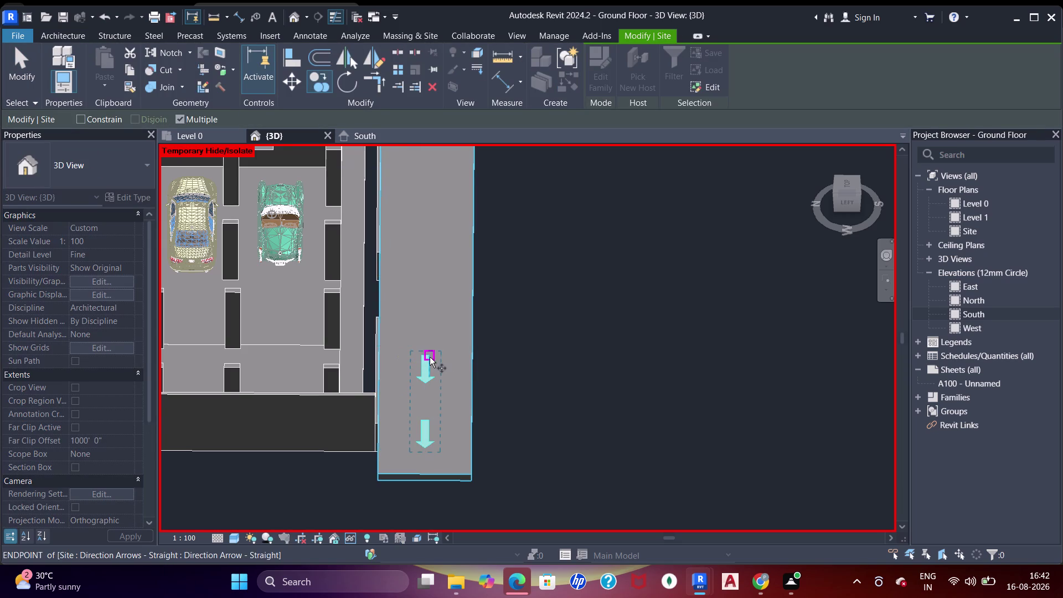
click(430, 358)
middle_drag(427, 250, 438, 321)
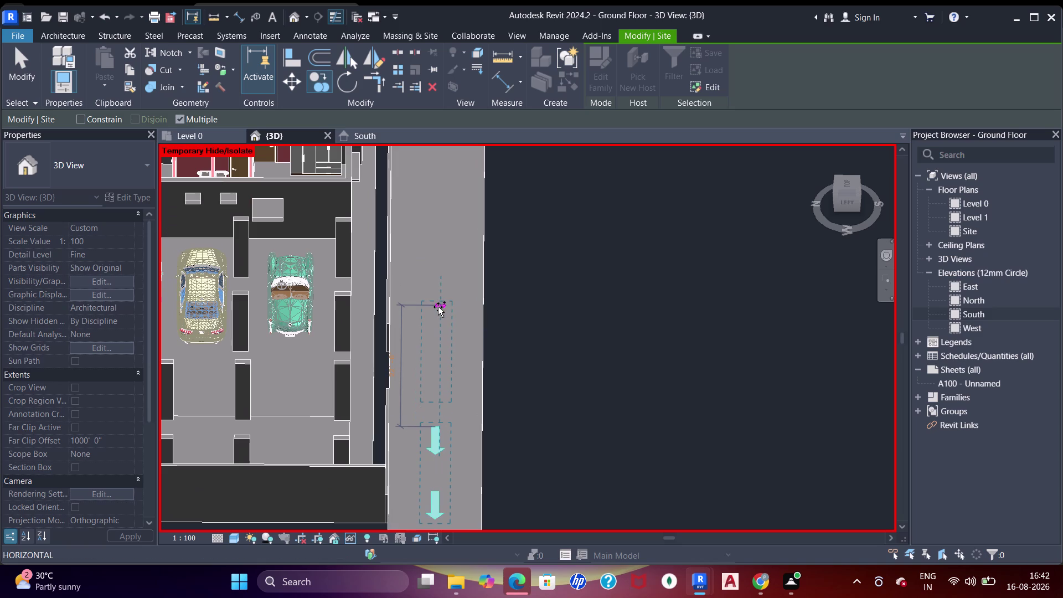
click(438, 321)
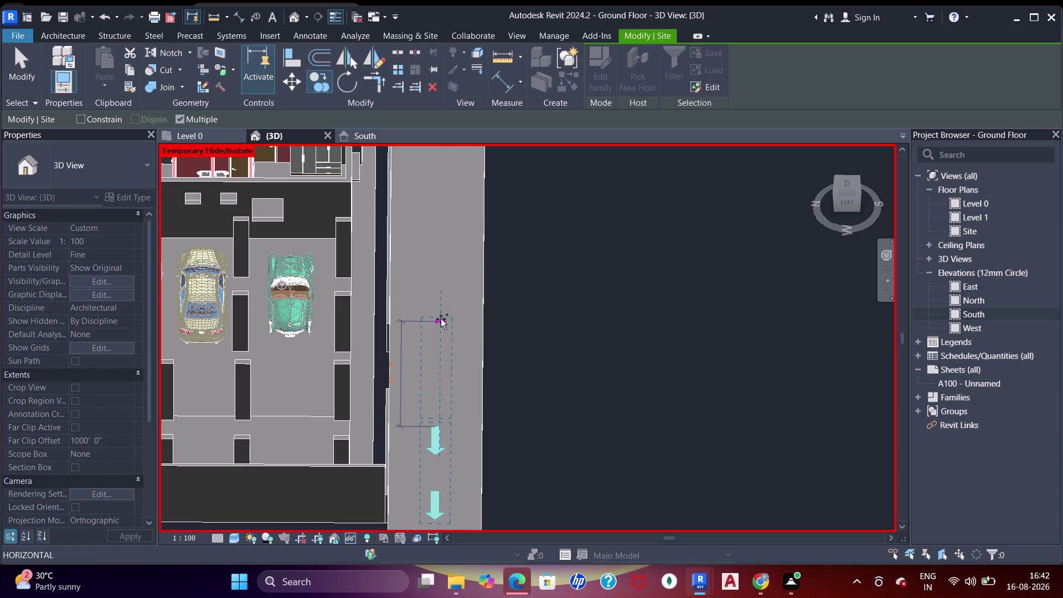
Place further arrow-pair copies up to the top of the path, then finish copying.
middle_drag(446, 244, 459, 341)
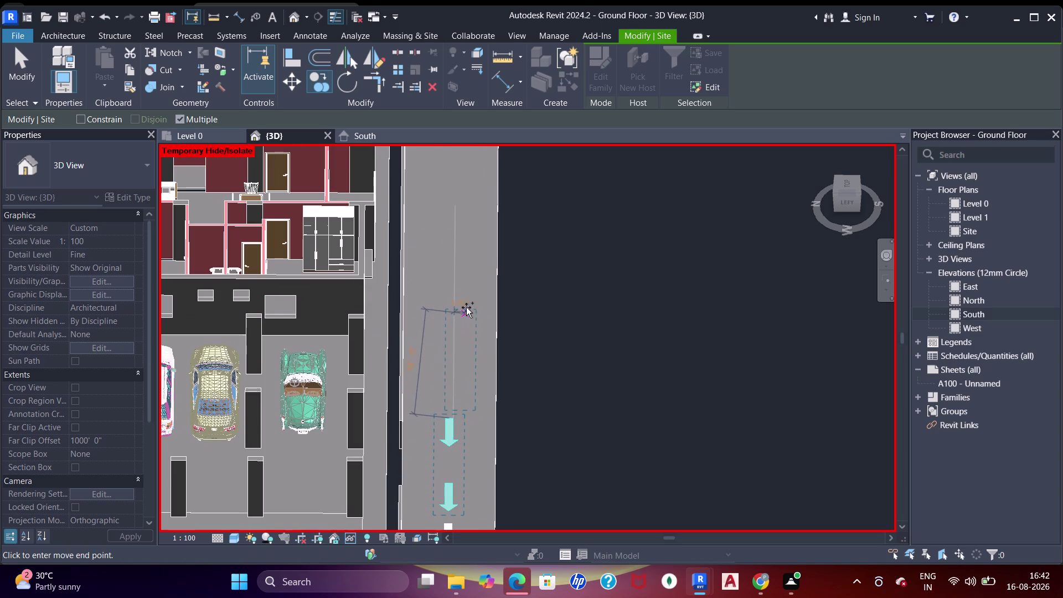
click(457, 302)
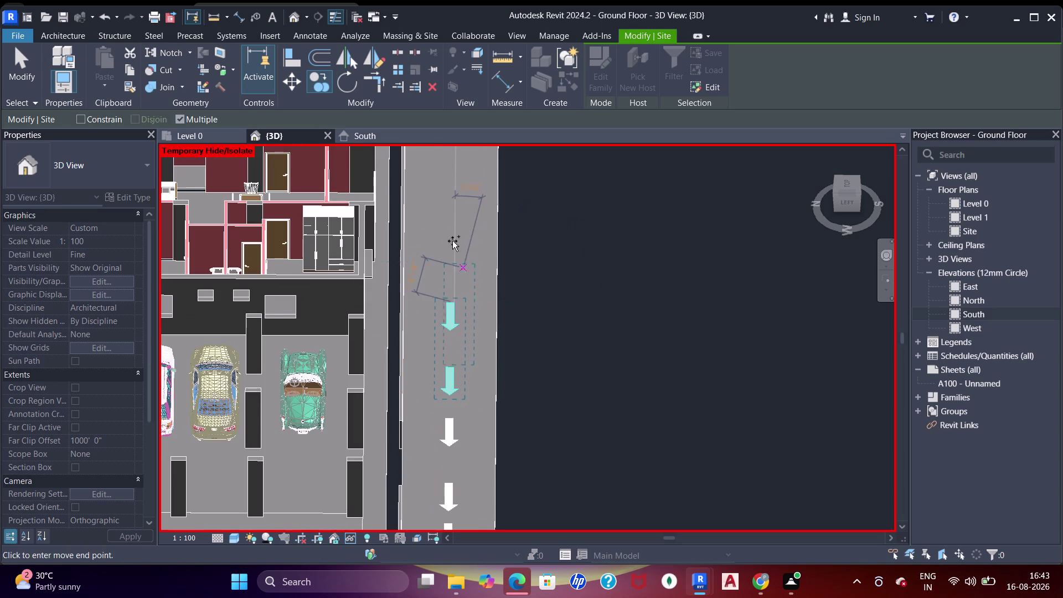
middle_drag(452, 227, 455, 367)
click(456, 320)
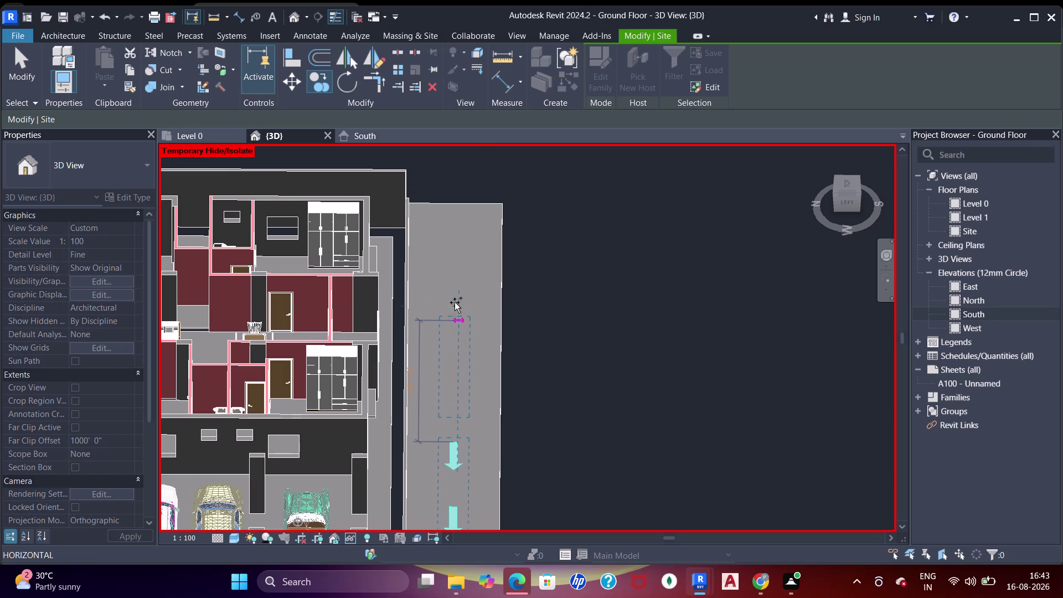
middle_drag(450, 310, 450, 394)
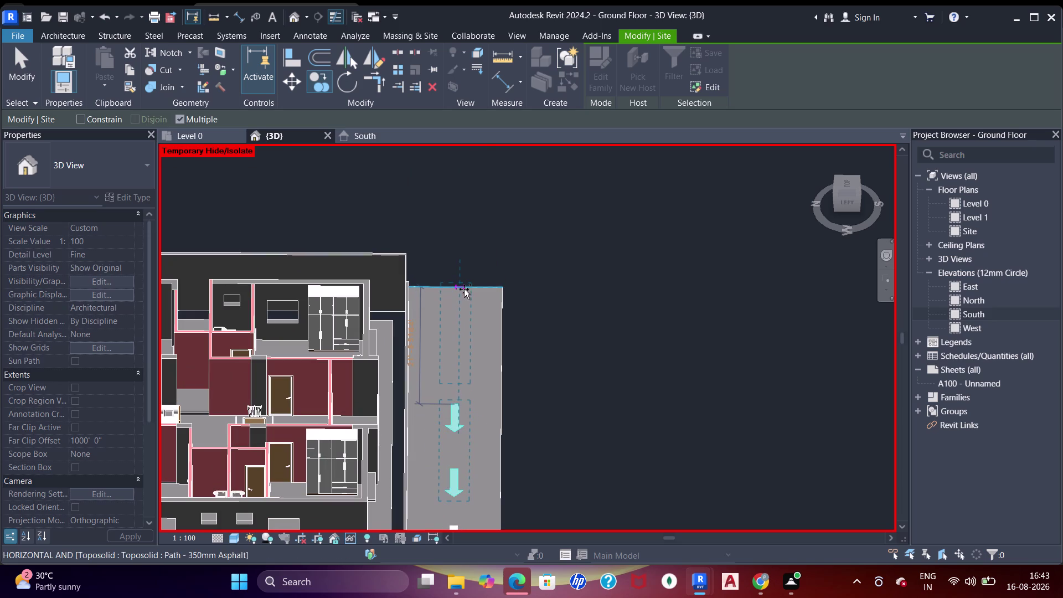
click(464, 289)
scroll(down, 3)
middle_drag(488, 391, 517, 273)
key(Escape)
key(Escape)
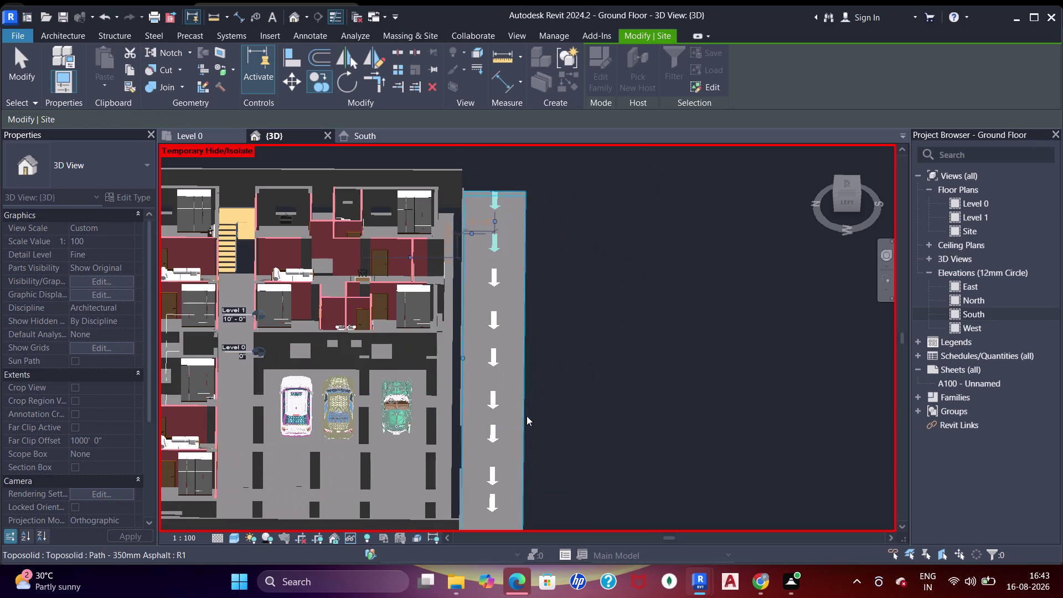
middle_drag(526, 416, 528, 330)
key(Escape)
scroll(up, 3)
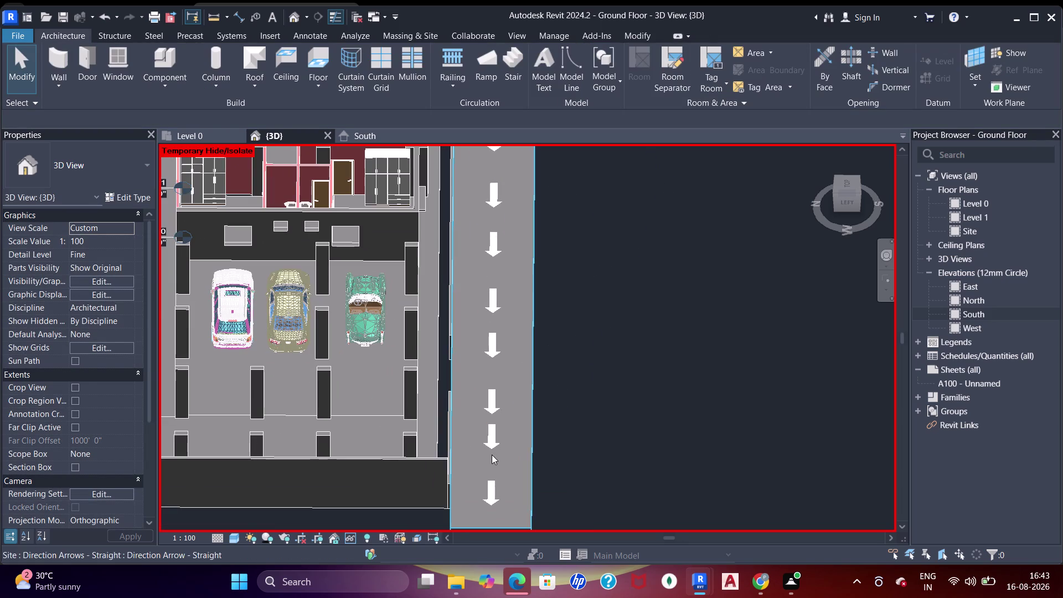
click(494, 447)
key(Down)
key(Down)
key(Down)
key(Down)
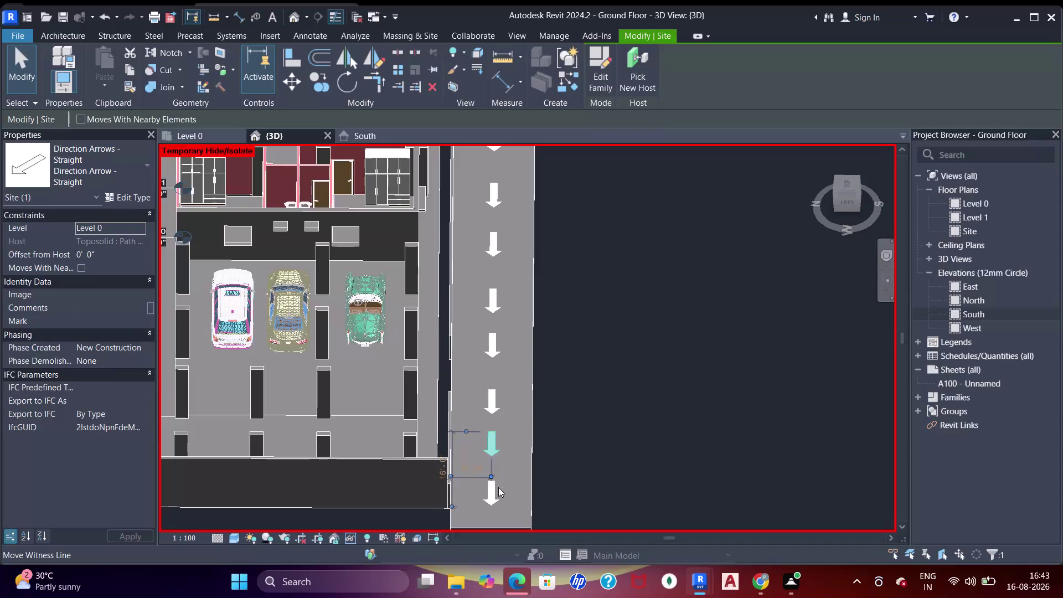
click(495, 504)
key(Down)
key(Down)
click(498, 457)
key(Down)
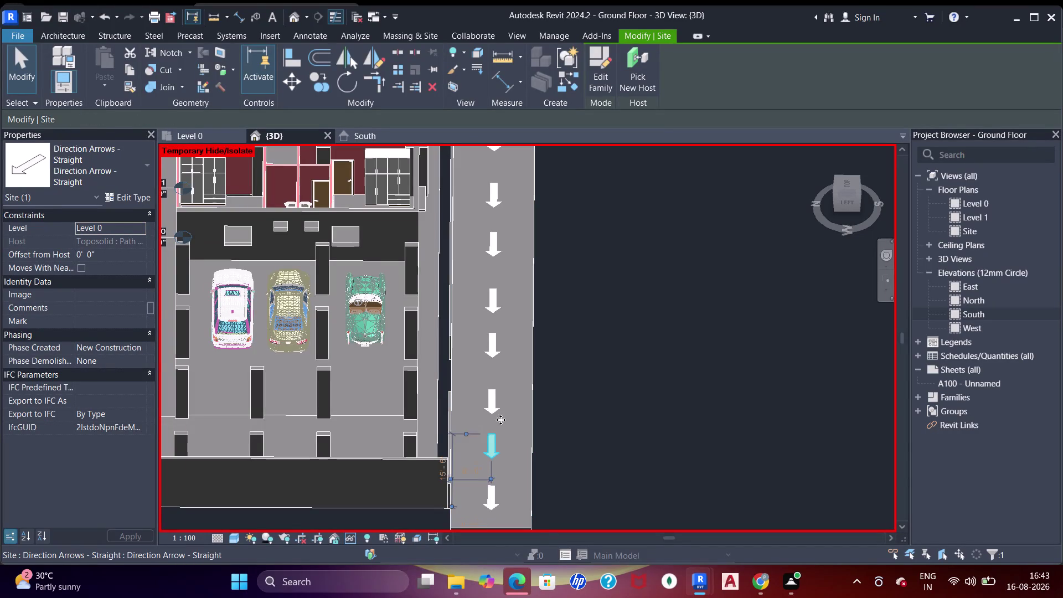
click(499, 411)
click(493, 356)
key(Down)
key(Down)
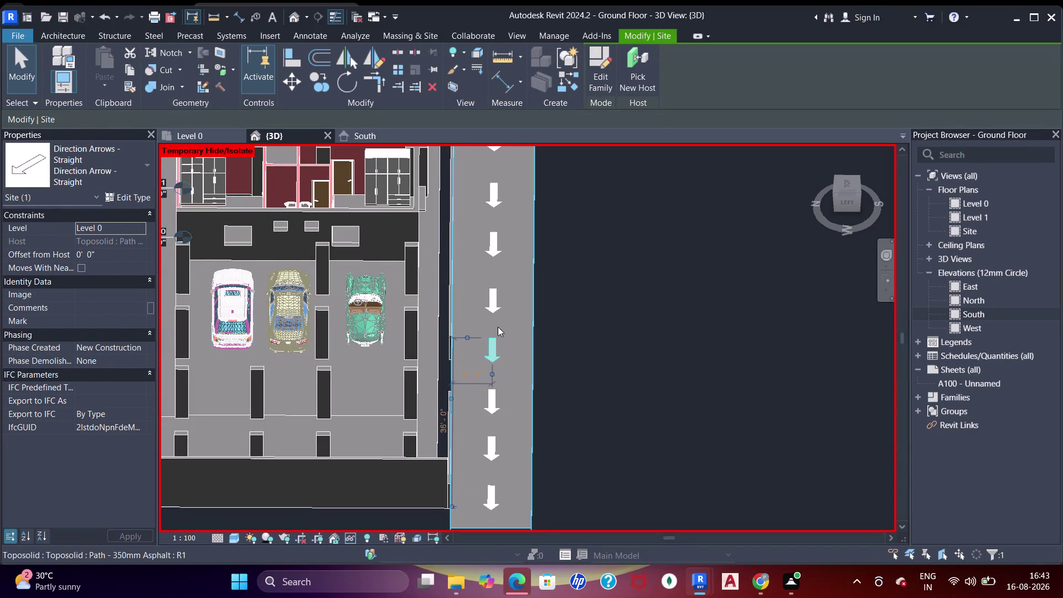
middle_drag(498, 327, 508, 404)
click(505, 380)
key(Down)
click(505, 333)
key(Down)
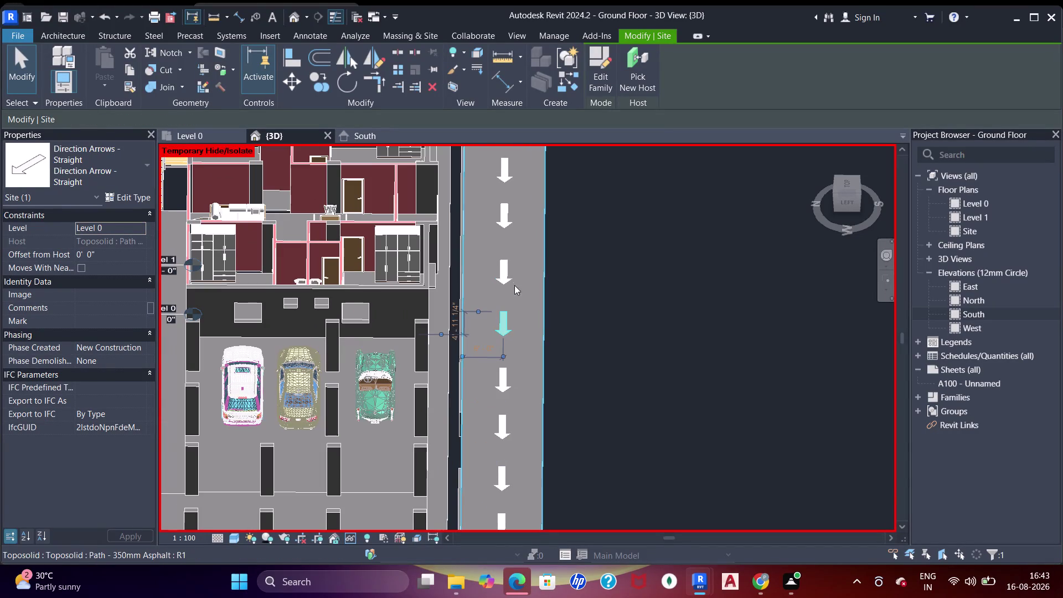
click(508, 282)
key(Down)
scroll(up, 3)
middle_drag(507, 302, 507, 364)
click(507, 282)
key(Down)
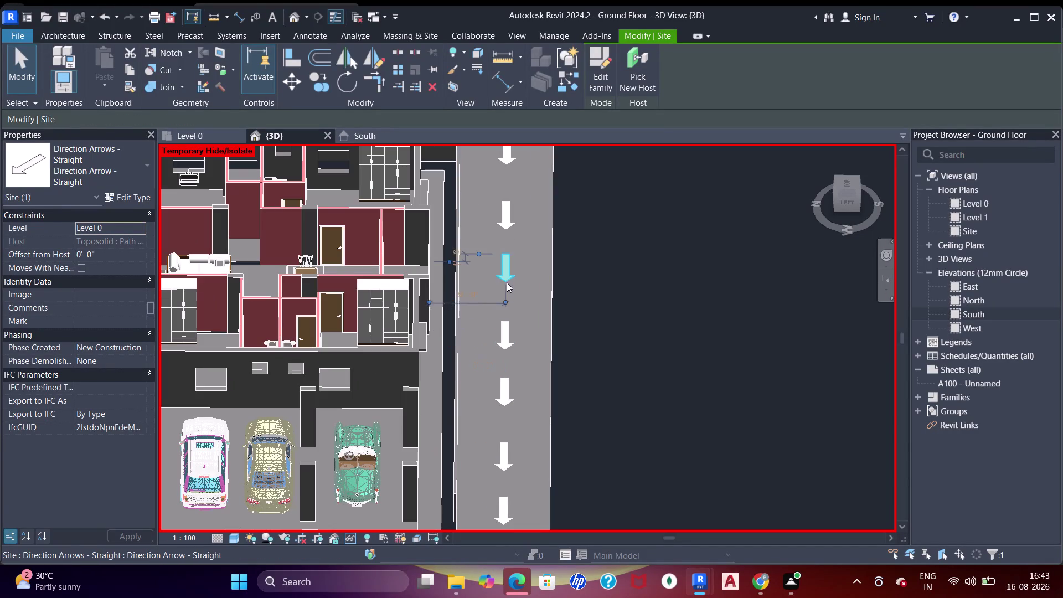
key(Down)
middle_drag(513, 275, 517, 353)
click(512, 303)
key(Down)
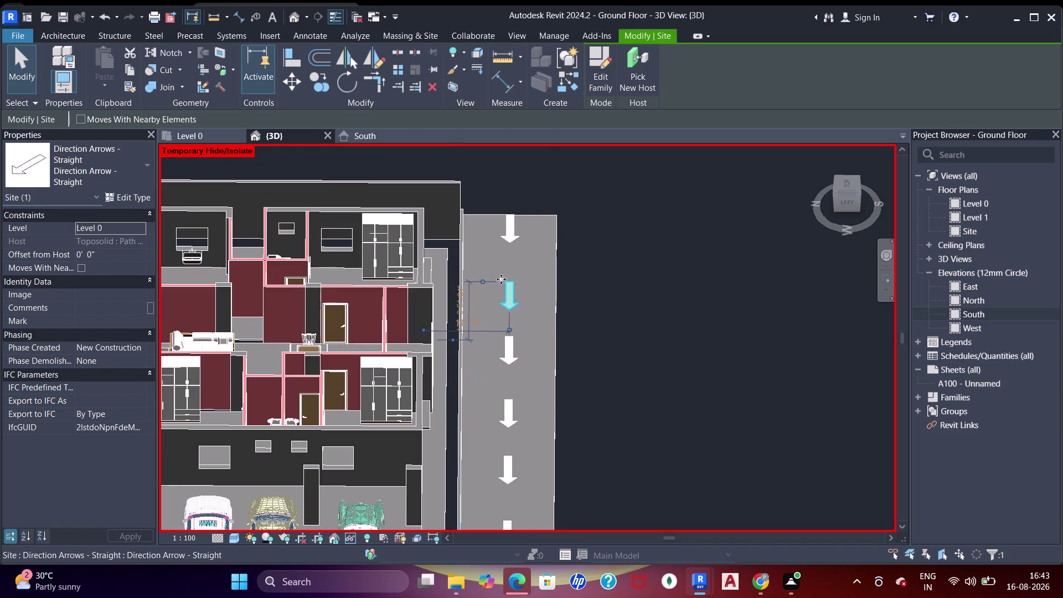
click(510, 240)
key(Down)
key(Down)
key(Down)
scroll(down, 3)
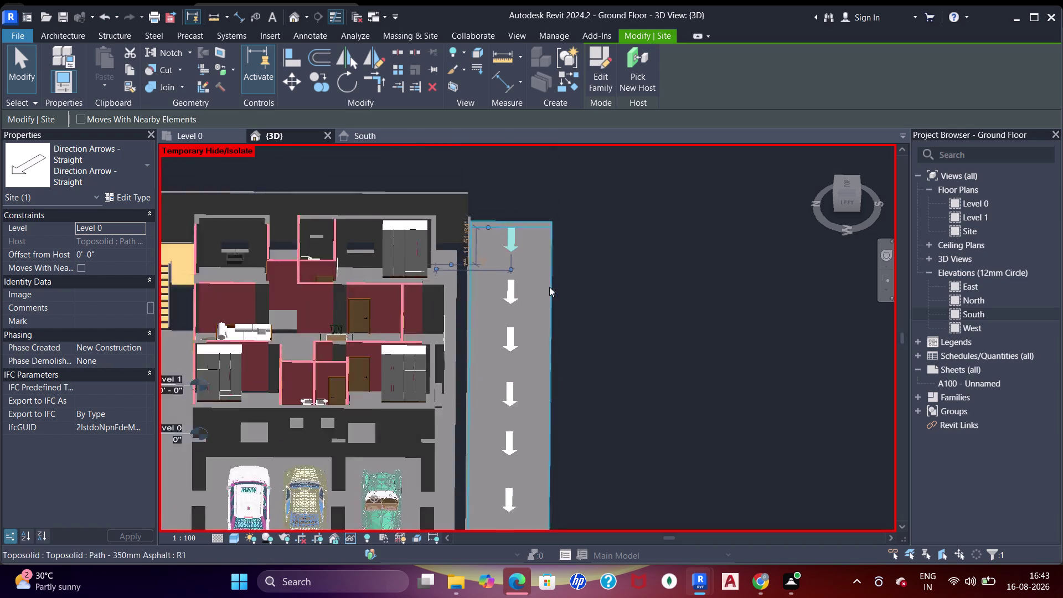
middle_drag(567, 315, 566, 232)
scroll(down, 3)
middle_drag(581, 272, 577, 248)
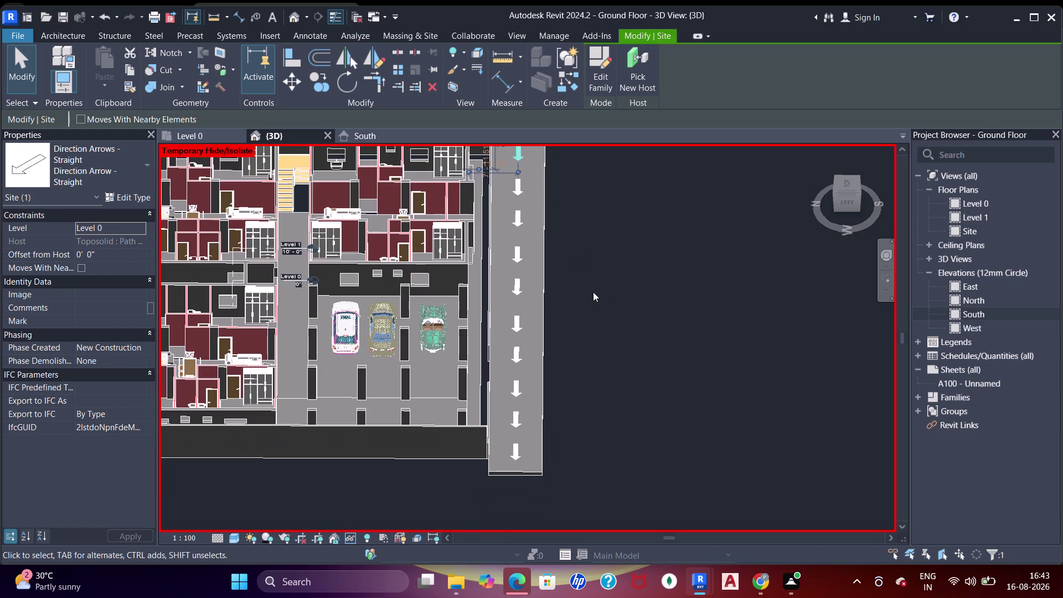
middle_drag(593, 292, 432, 212)
middle_drag(427, 290, 569, 343)
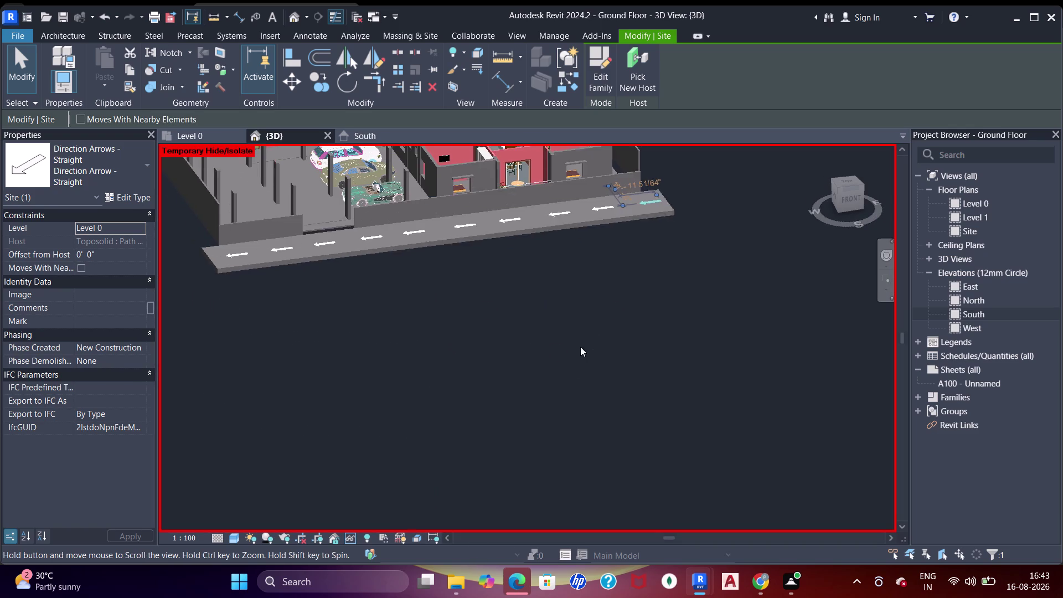
middle_drag(570, 343, 573, 344)
key(Escape)
key(Escape)
key(Escape)
middle_drag(397, 281, 412, 281)
scroll(up, 3)
middle_drag(324, 302, 331, 309)
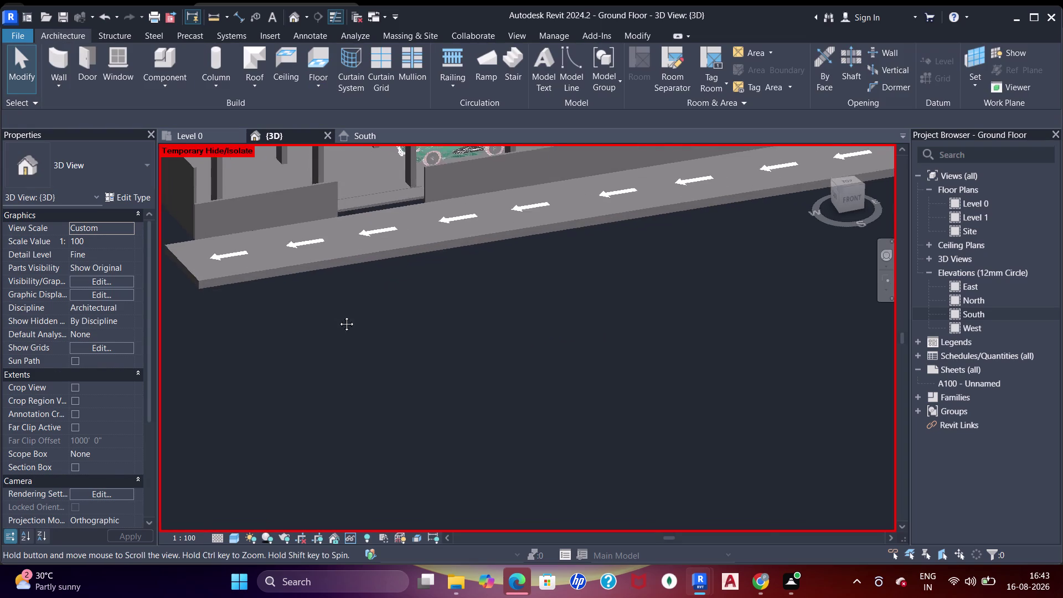
middle_drag(331, 309, 394, 356)
scroll(down, 3)
middle_drag(398, 335, 412, 344)
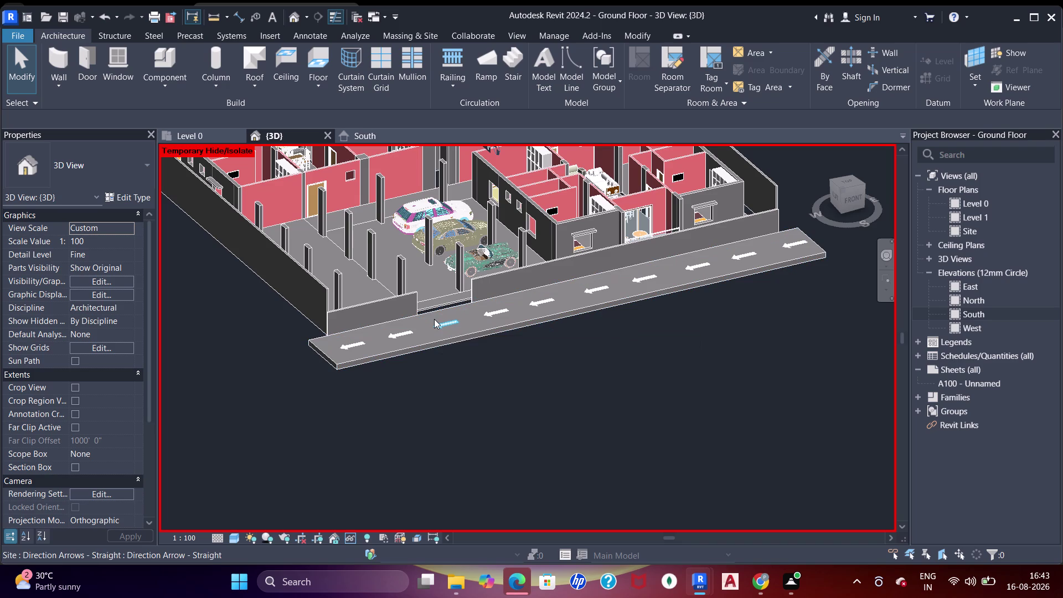
Orbit to frame the house and path from the front, then select the long front-left wall.
scroll(down, 3)
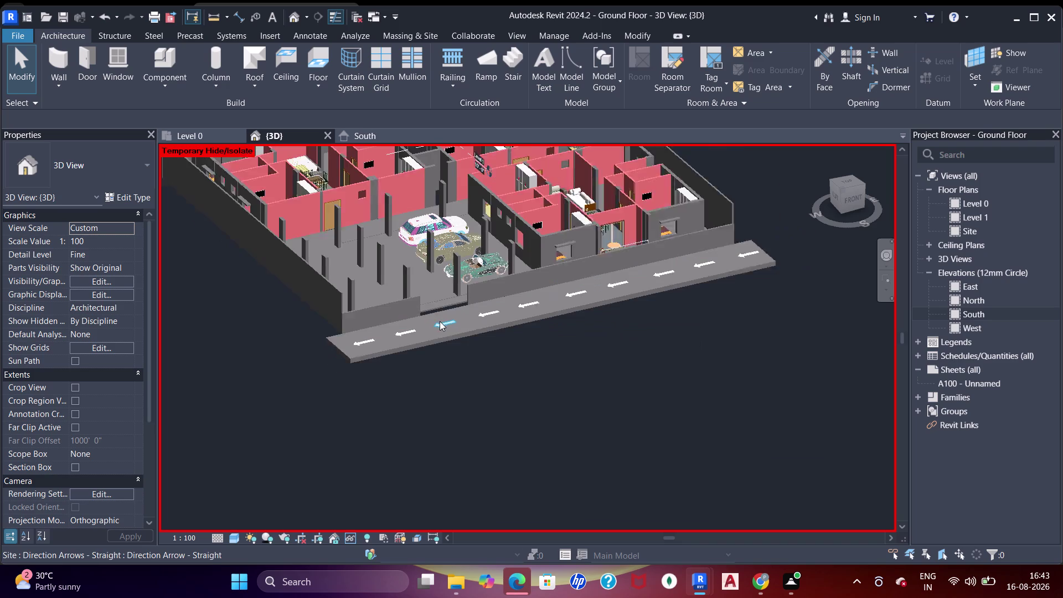
middle_drag(447, 322, 461, 302)
scroll(up, 3)
middle_drag(468, 288, 507, 346)
scroll(down, 3)
middle_drag(503, 314, 506, 276)
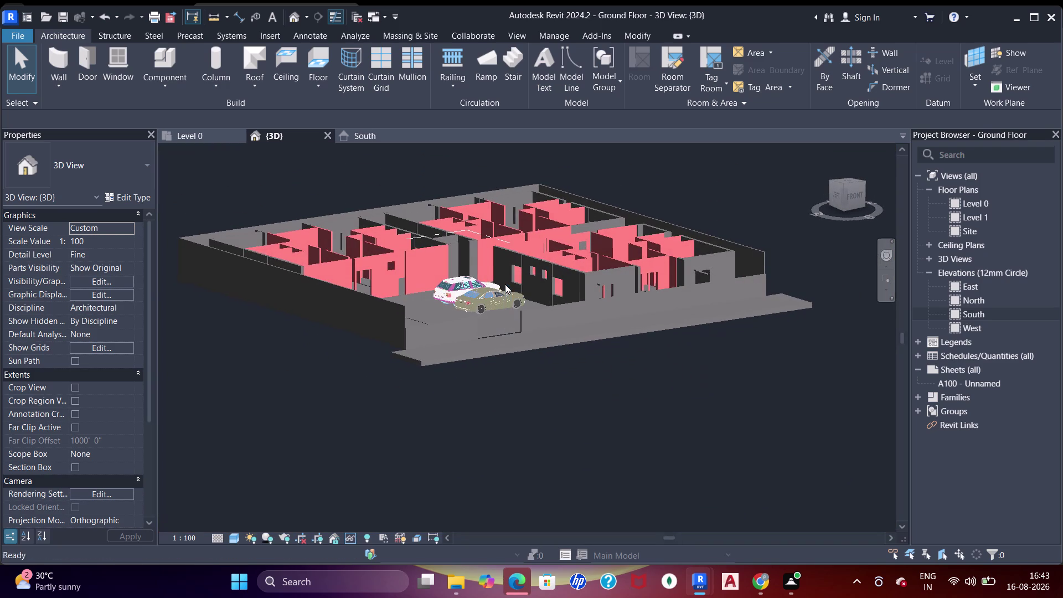
scroll(up, 3)
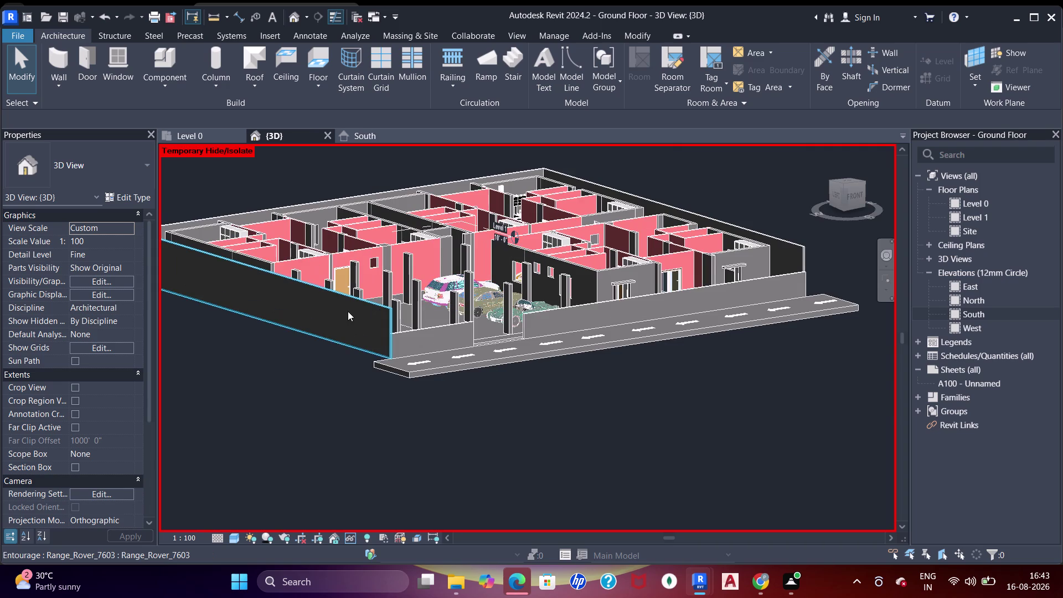
click(351, 311)
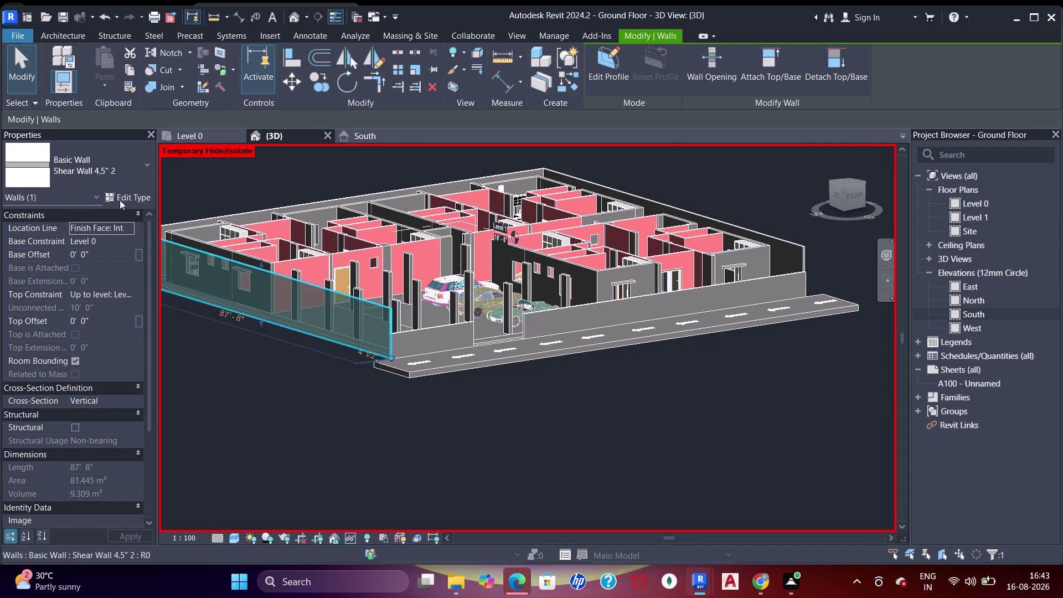
Set the wall type's structure layer material to Concrete Masonry Units and close the dialogs.
click(120, 200)
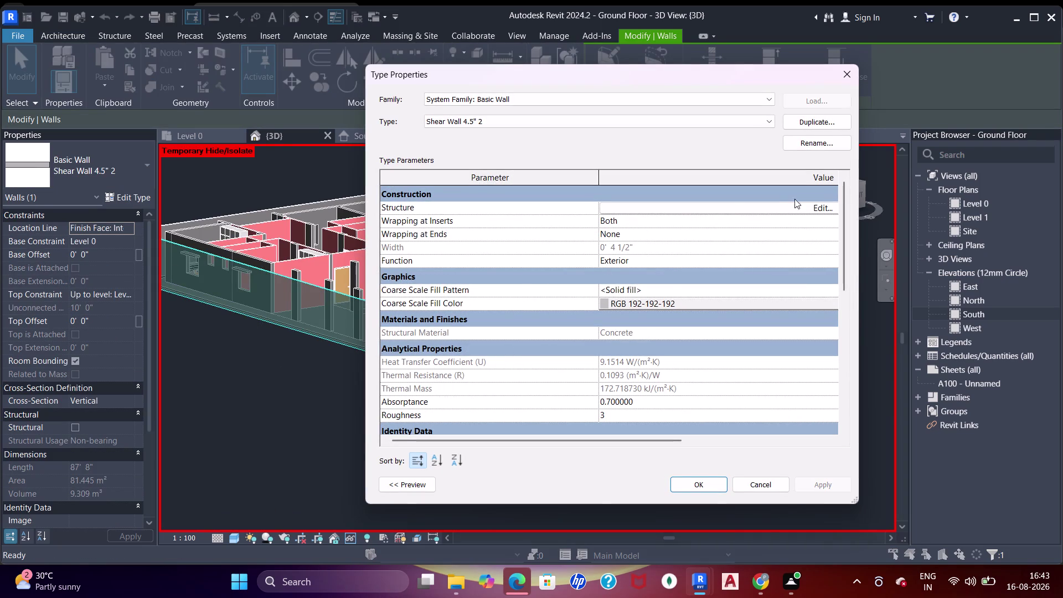
click(798, 211)
click(570, 206)
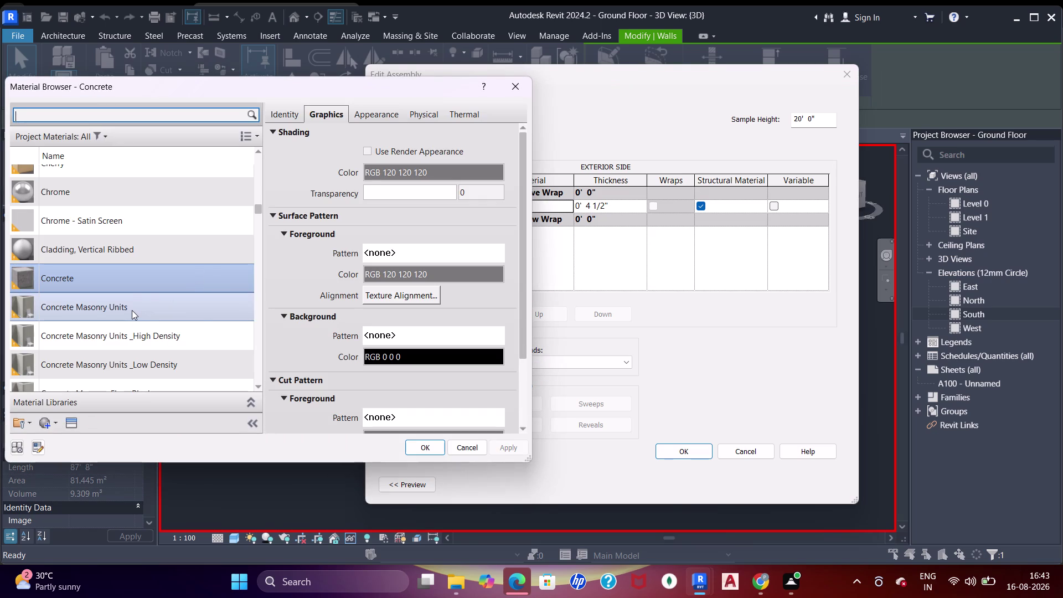
click(132, 310)
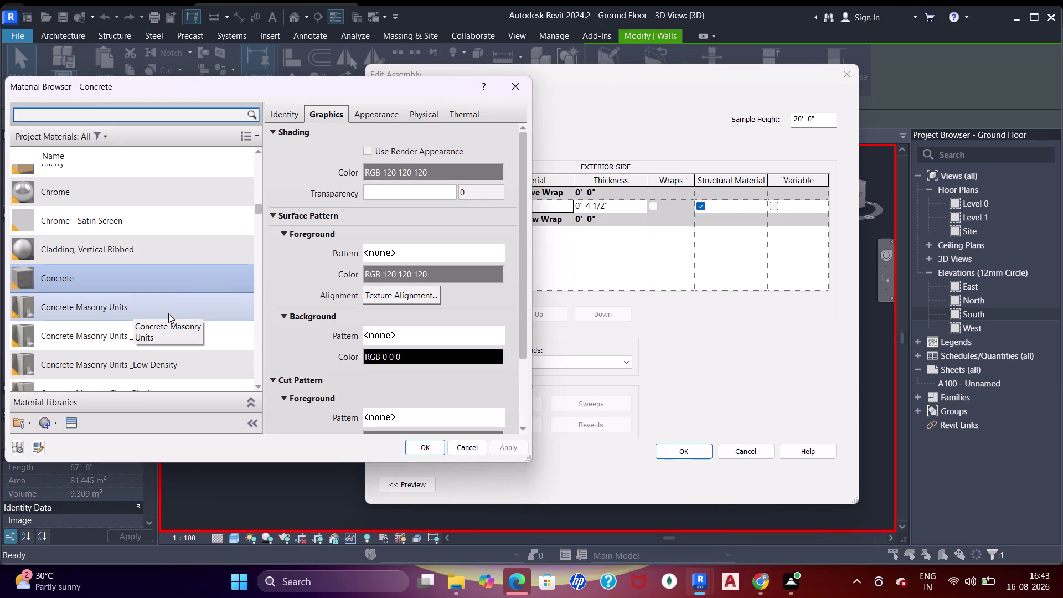
click(174, 310)
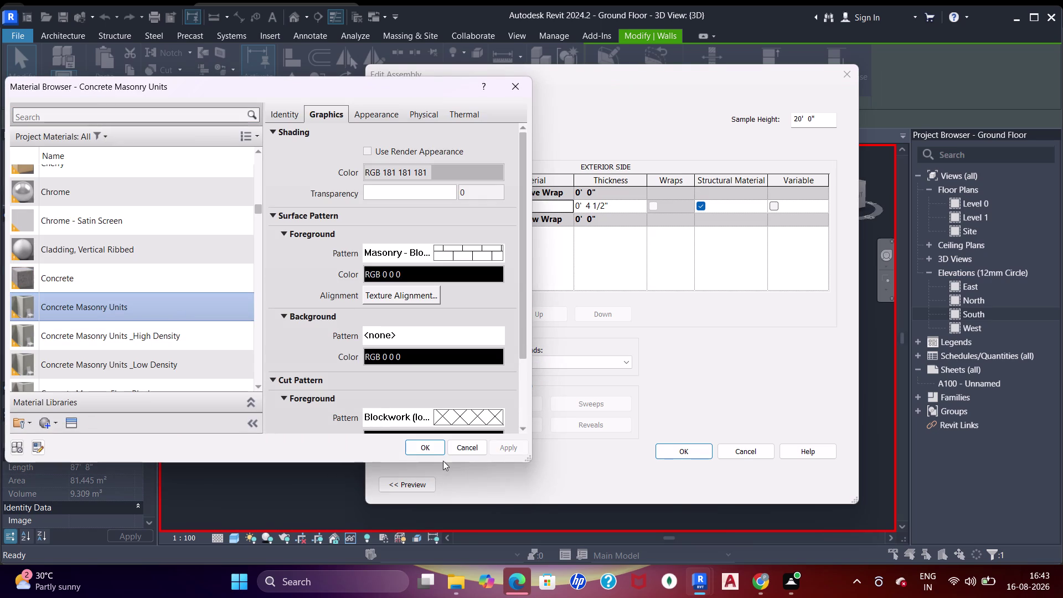
click(428, 447)
click(708, 449)
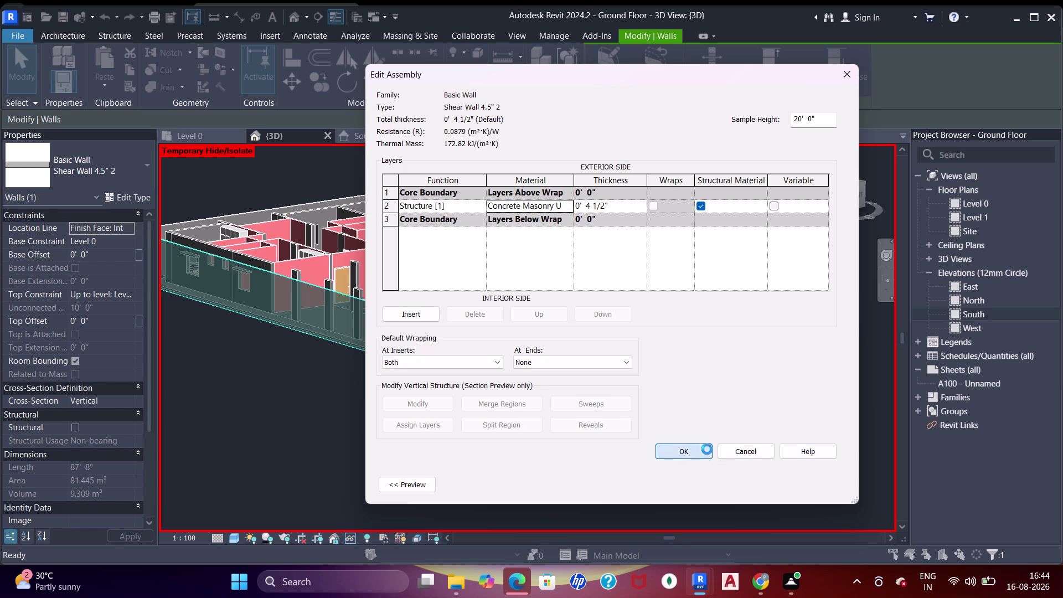
key(Escape)
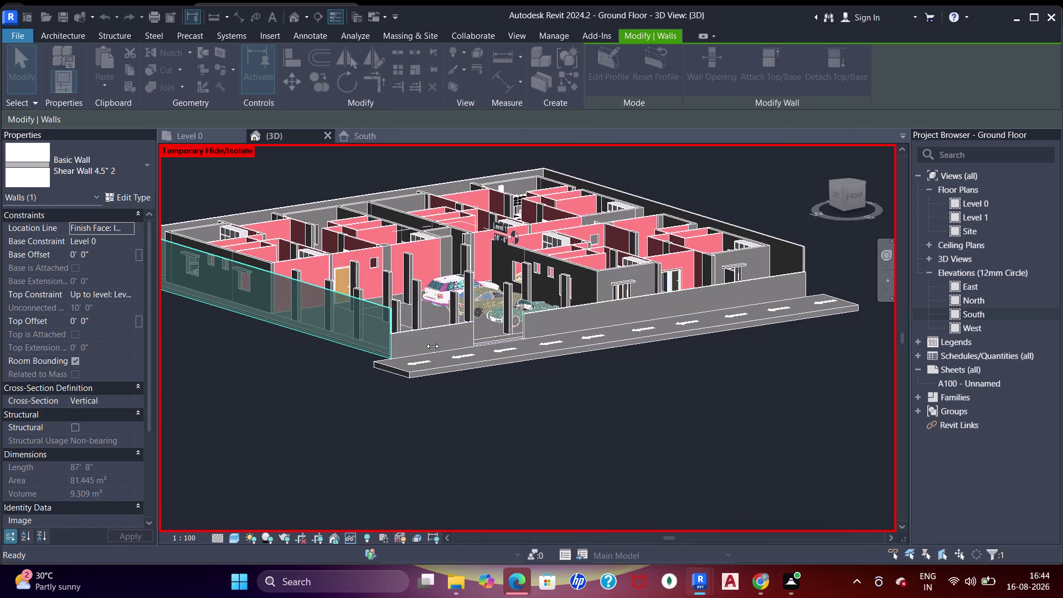
key(Escape)
Zoom toward the front wall, reselect it, and reopen its type properties.
scroll(up, 3)
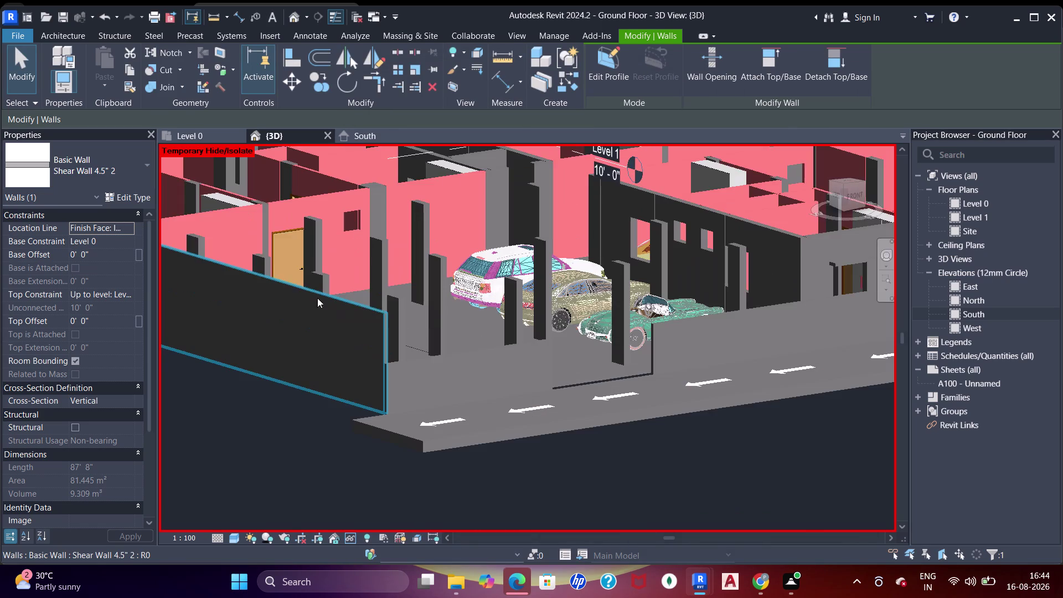
scroll(up, 3)
scroll(down, 3)
middle_drag(405, 307, 414, 318)
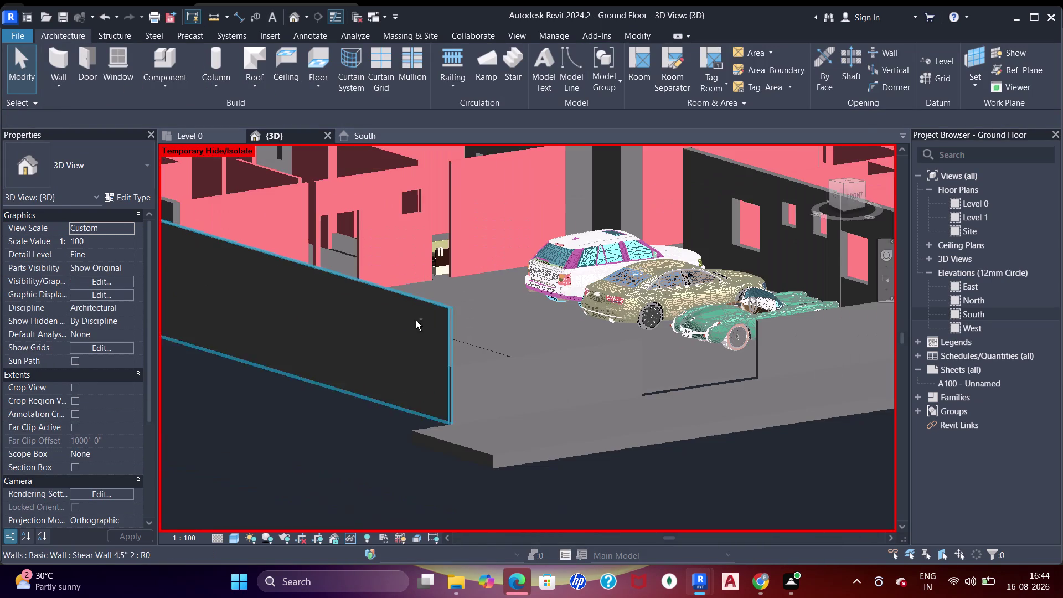
middle_drag(414, 318, 425, 334)
click(419, 378)
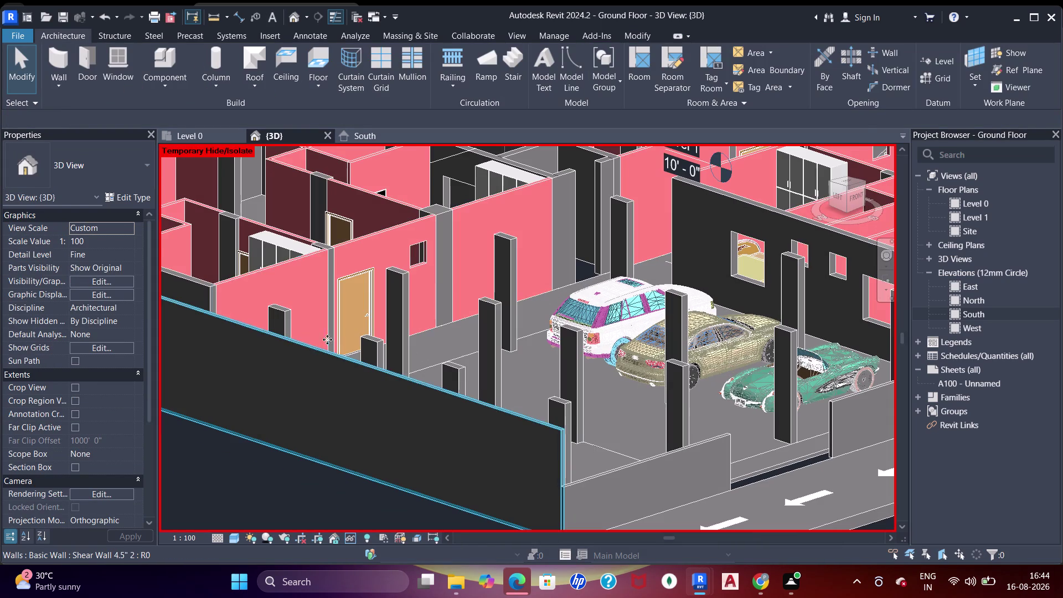
click(116, 193)
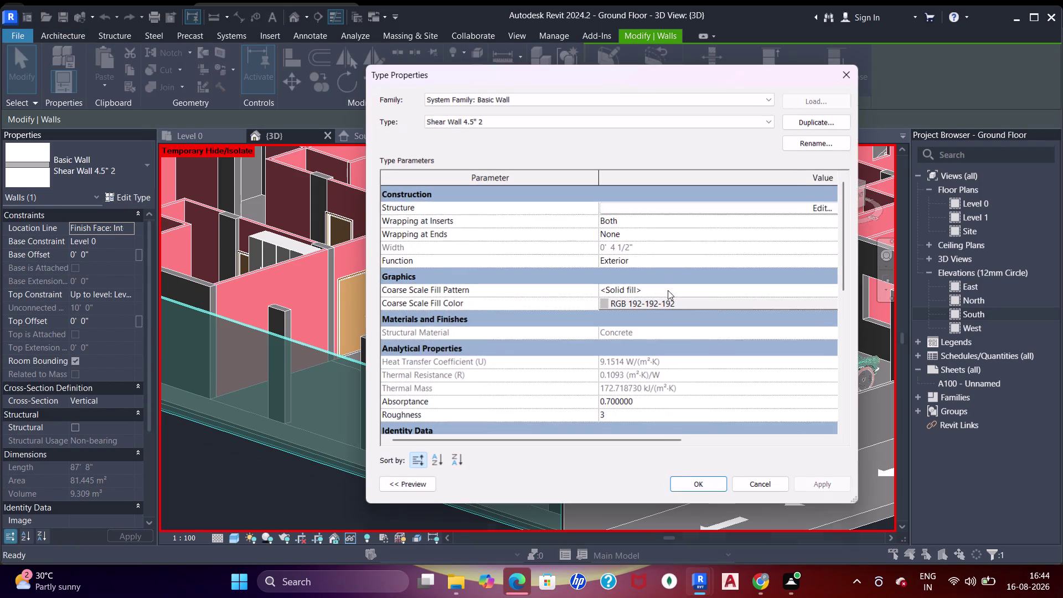
Apply Concrete Masonry Units to the structure layer, confirm all dialogs, and clear the selection.
click(696, 208)
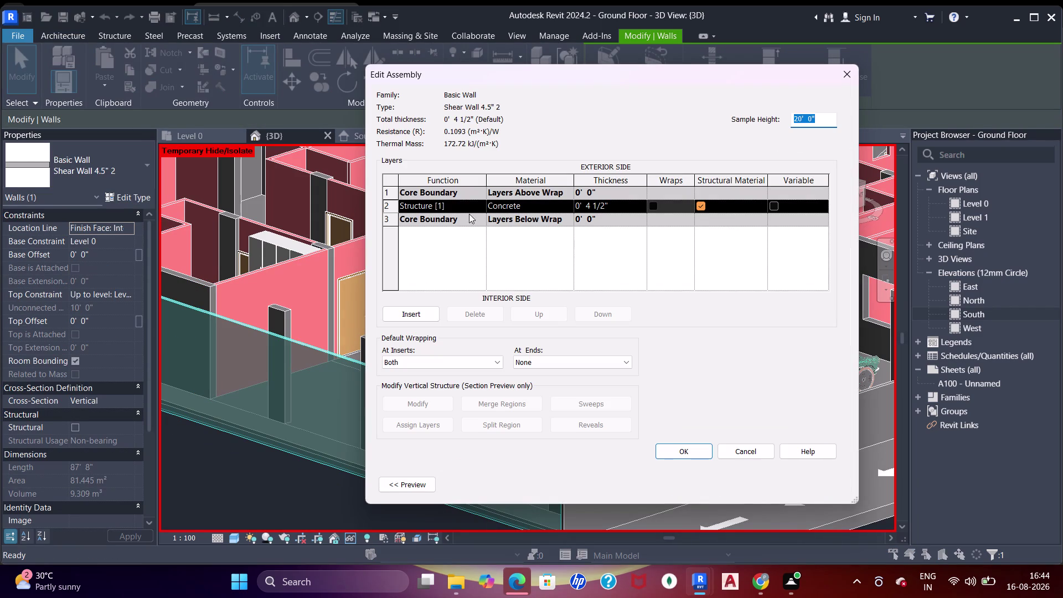
click(568, 205)
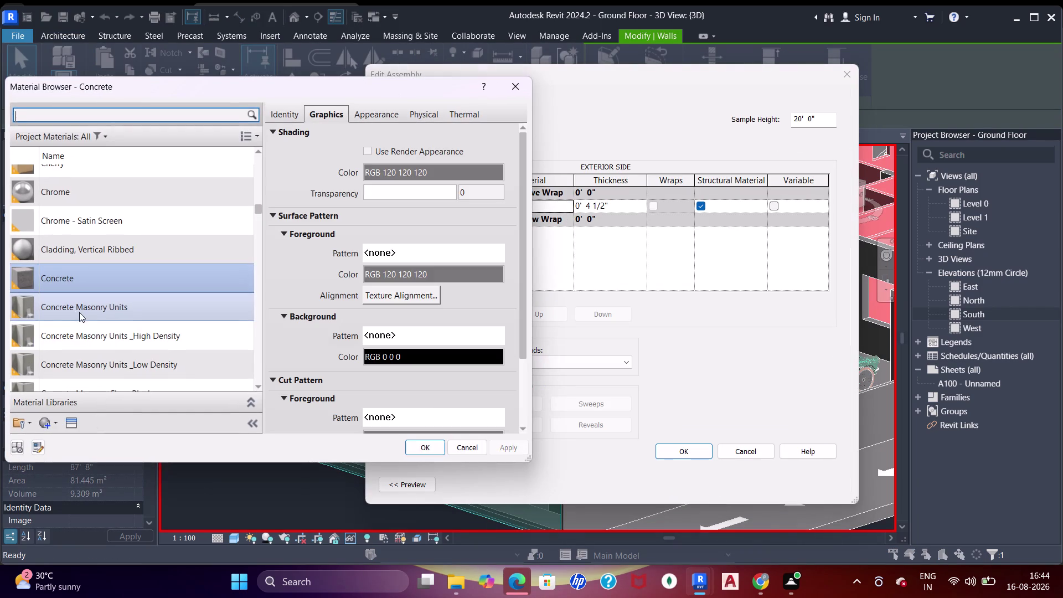
click(83, 311)
click(420, 441)
click(703, 448)
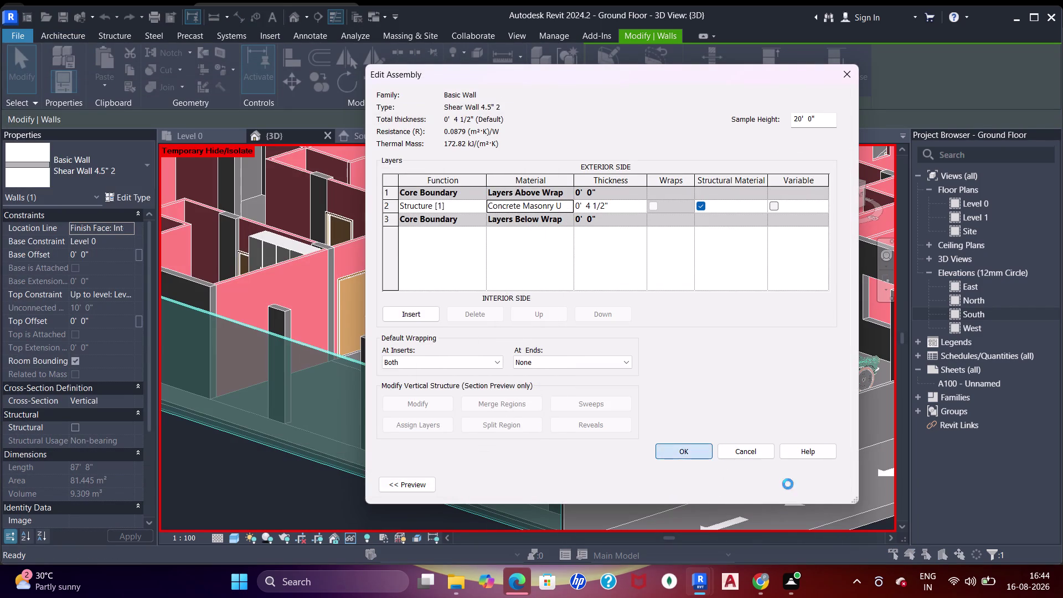
click(839, 493)
click(689, 481)
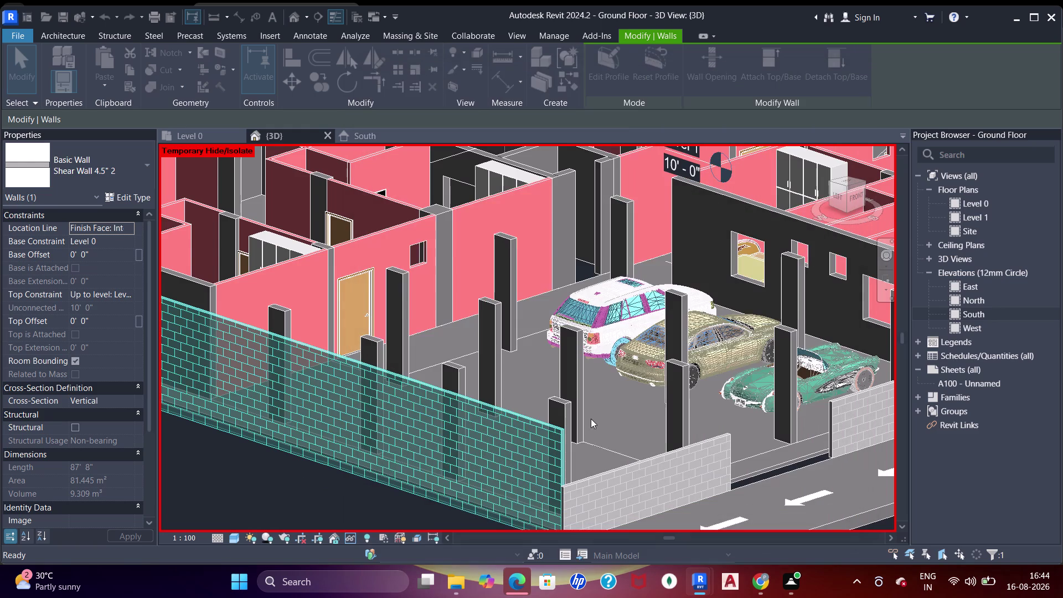
key(Escape)
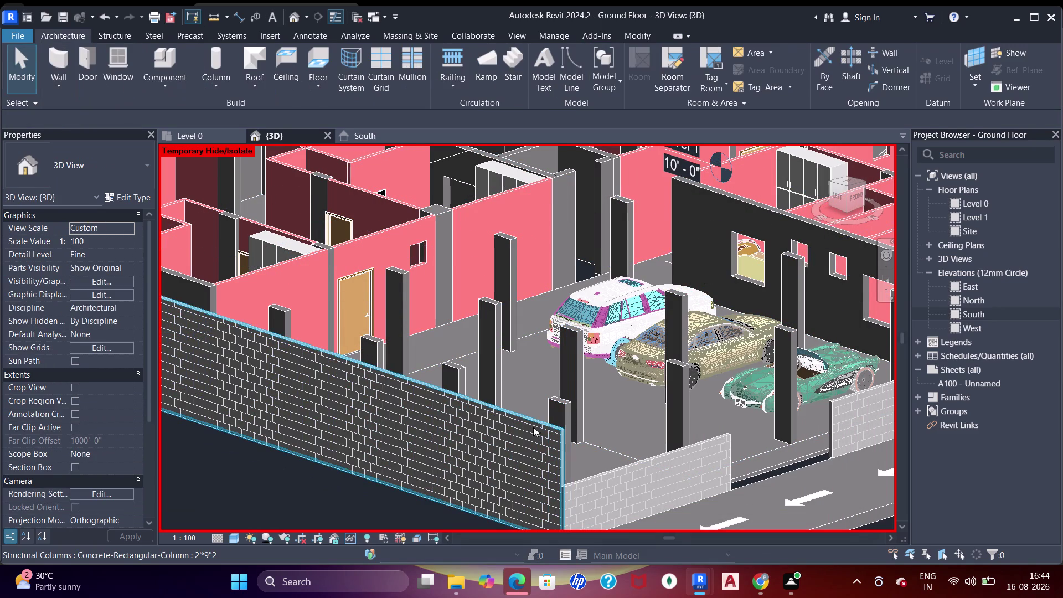
Reselect the front wall and reopen its type properties and layer structure.
click(531, 427)
click(133, 197)
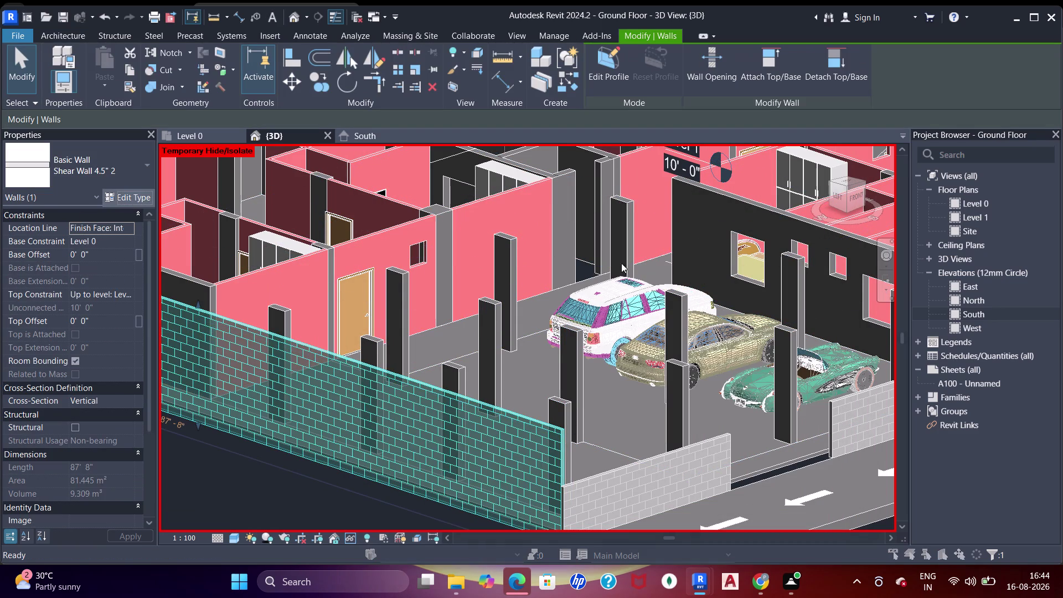
click(746, 216)
click(742, 210)
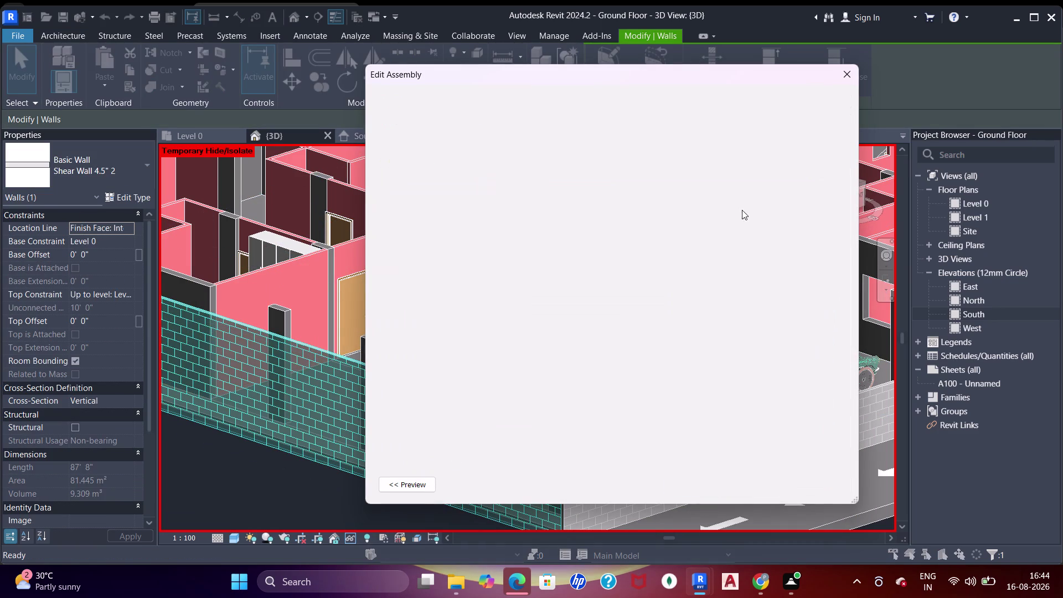
Preview the concrete masonry materials (High Density, Low Density, Floor Block) for the structure layer.
click(572, 203)
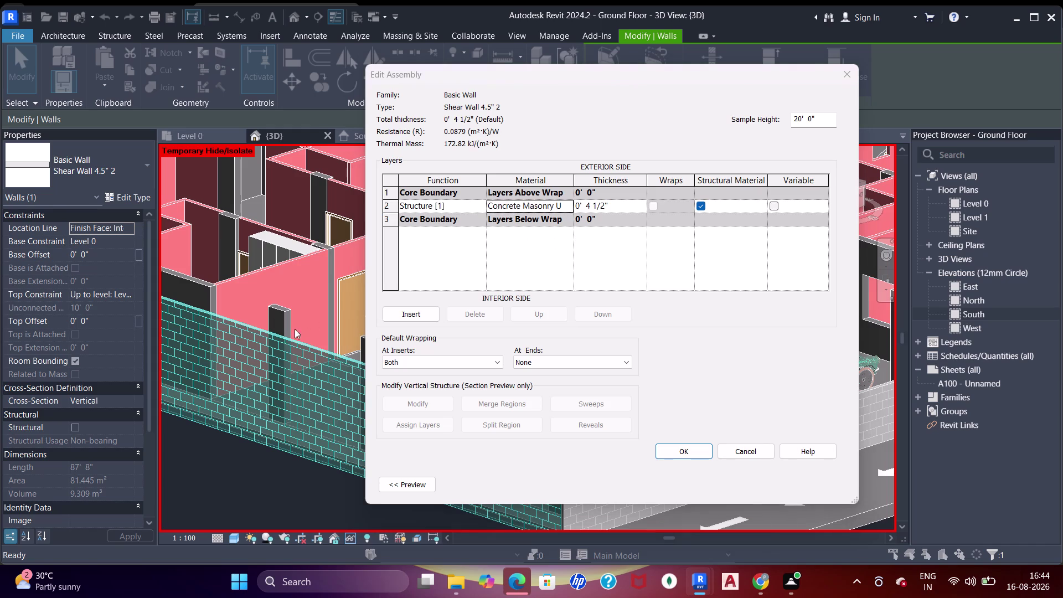
click(131, 315)
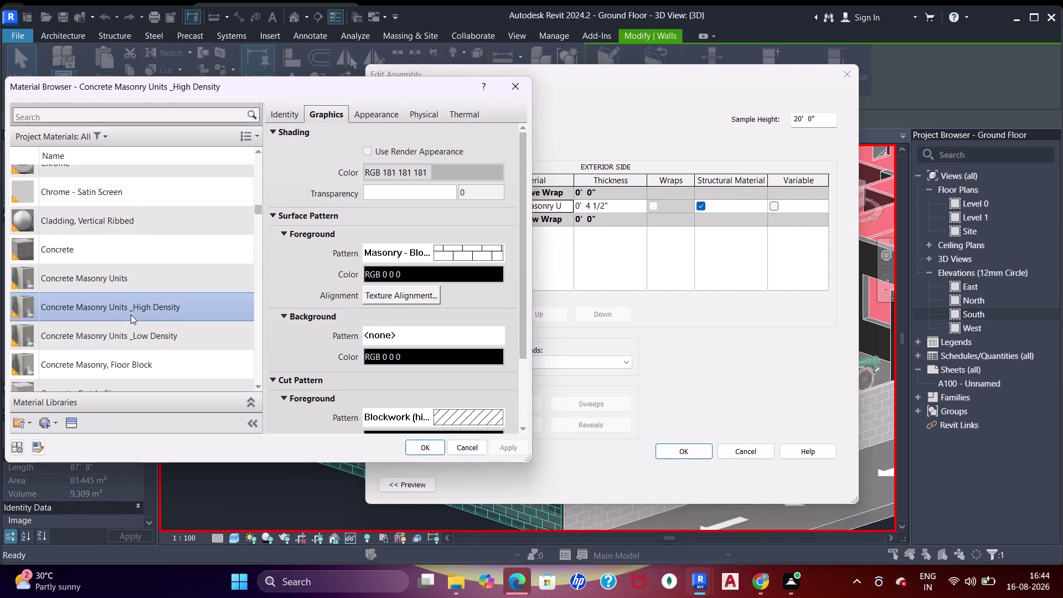
click(139, 331)
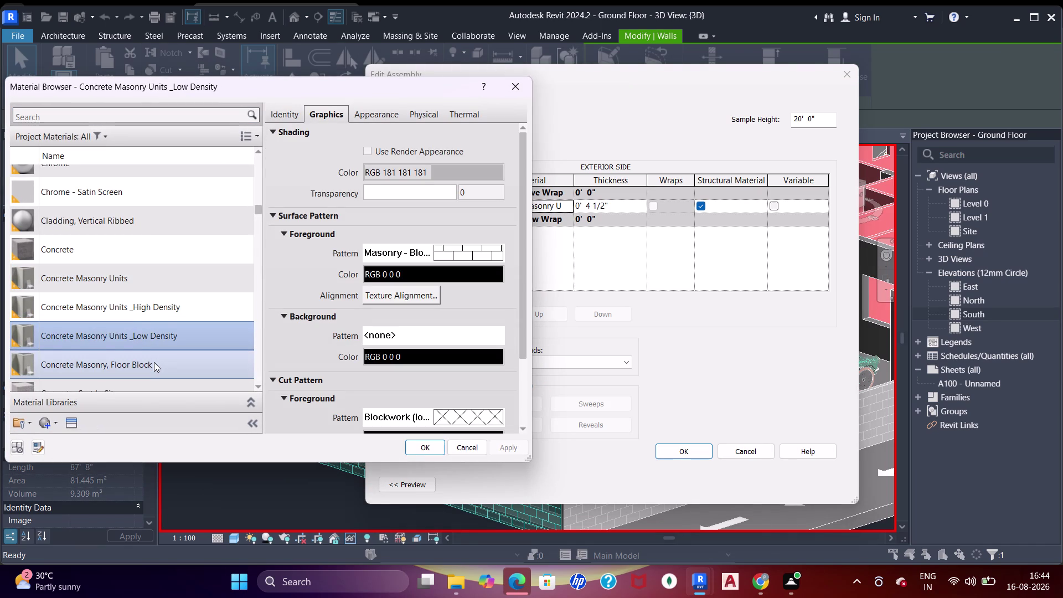
click(154, 362)
scroll(down, 3)
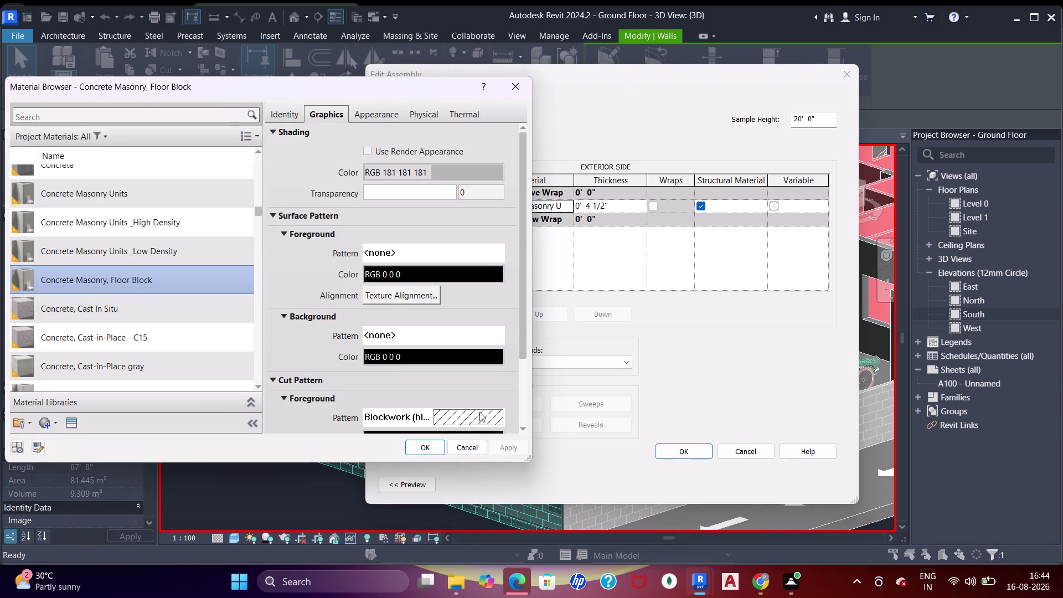
drag(164, 226, 168, 222)
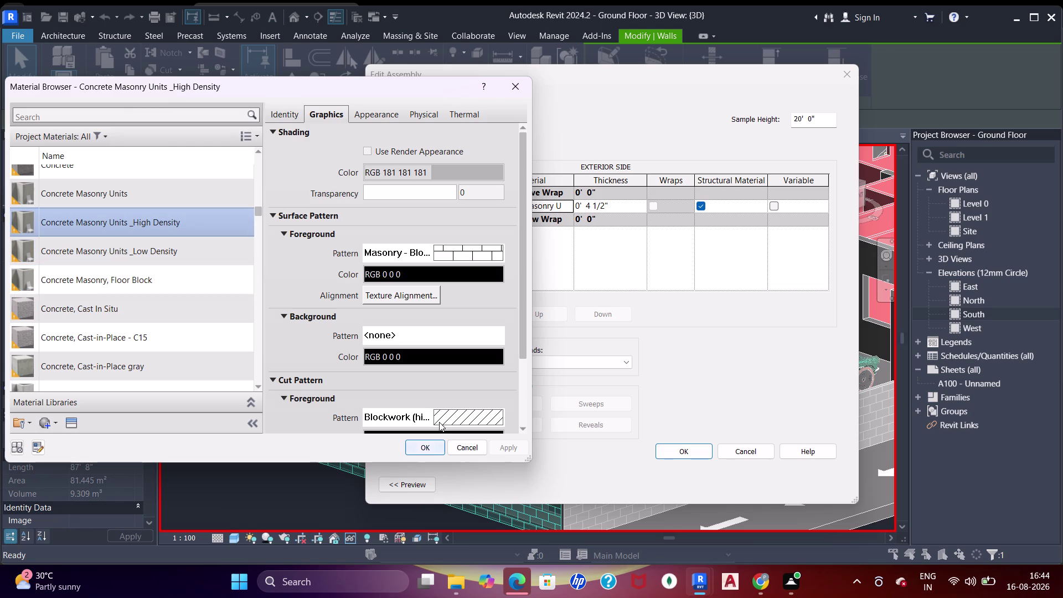
Set the High Density masonry material's surface foreground pattern to <No pattern>.
click(440, 421)
scroll(up, 3)
click(321, 254)
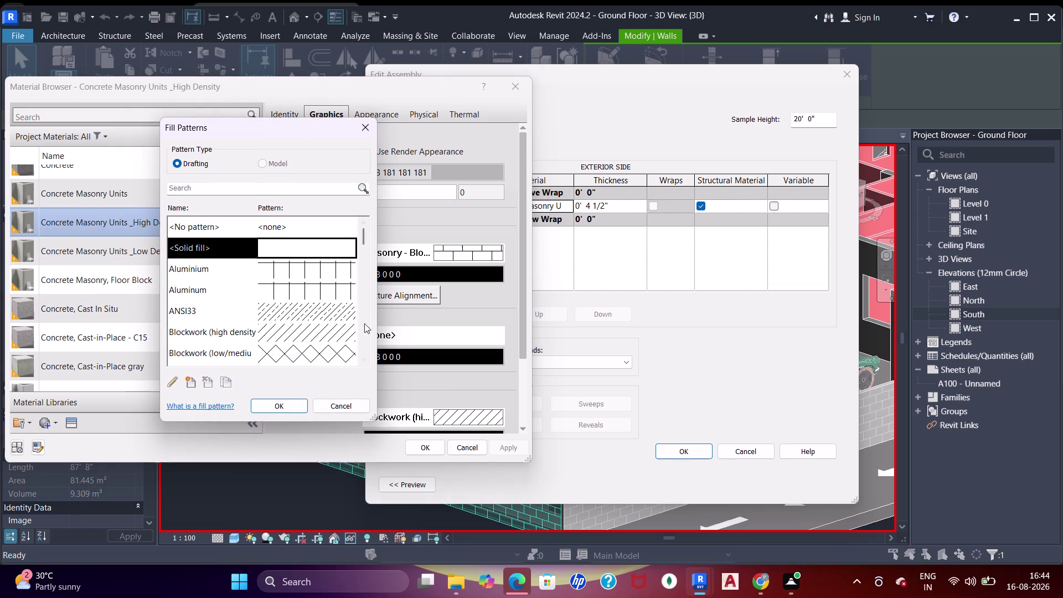
click(287, 400)
scroll(down, 3)
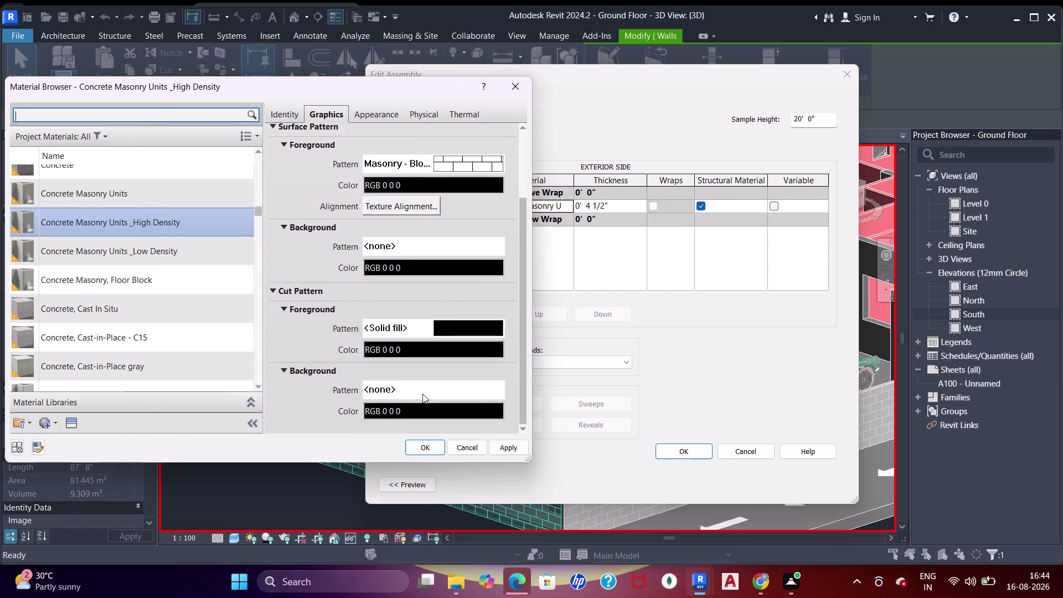
scroll(up, 3)
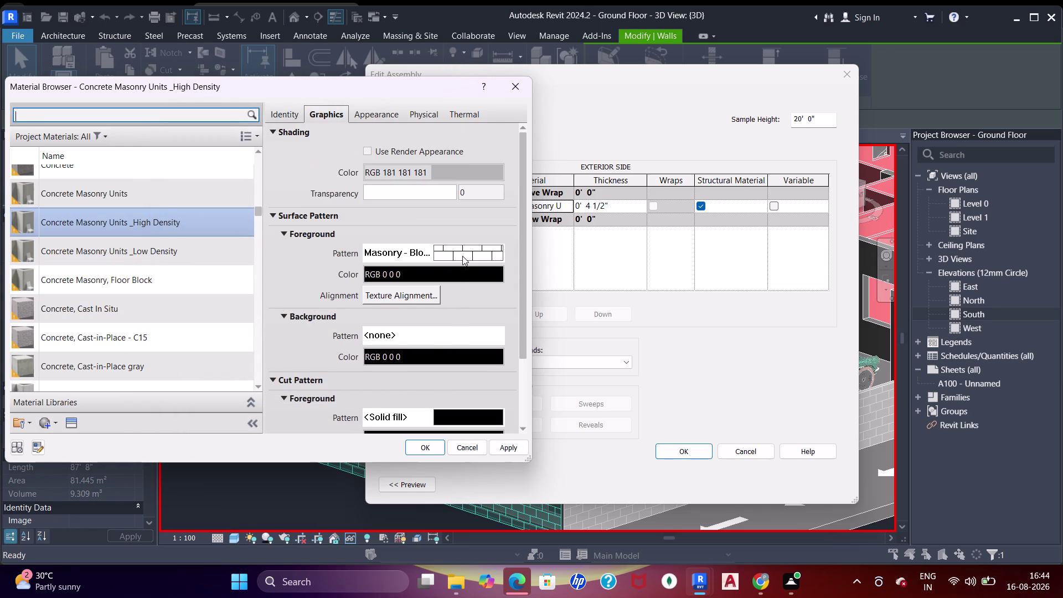
click(463, 256)
scroll(up, 3)
click(296, 232)
click(291, 401)
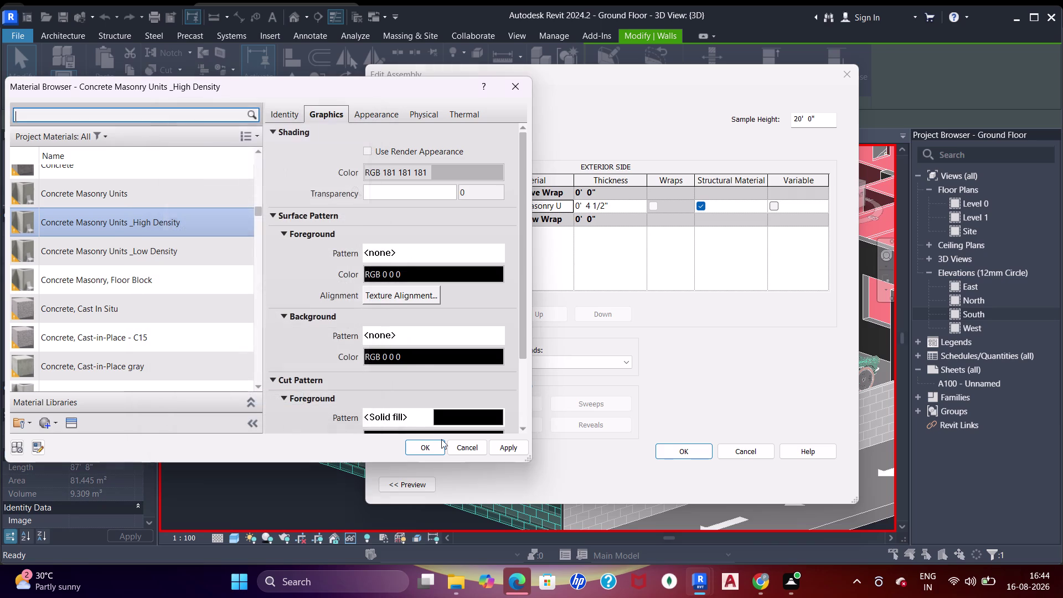
Apply the change, closing the Material Browser, Edit Assembly and Type Properties dialogs.
drag(506, 445, 491, 441)
drag(433, 446, 439, 445)
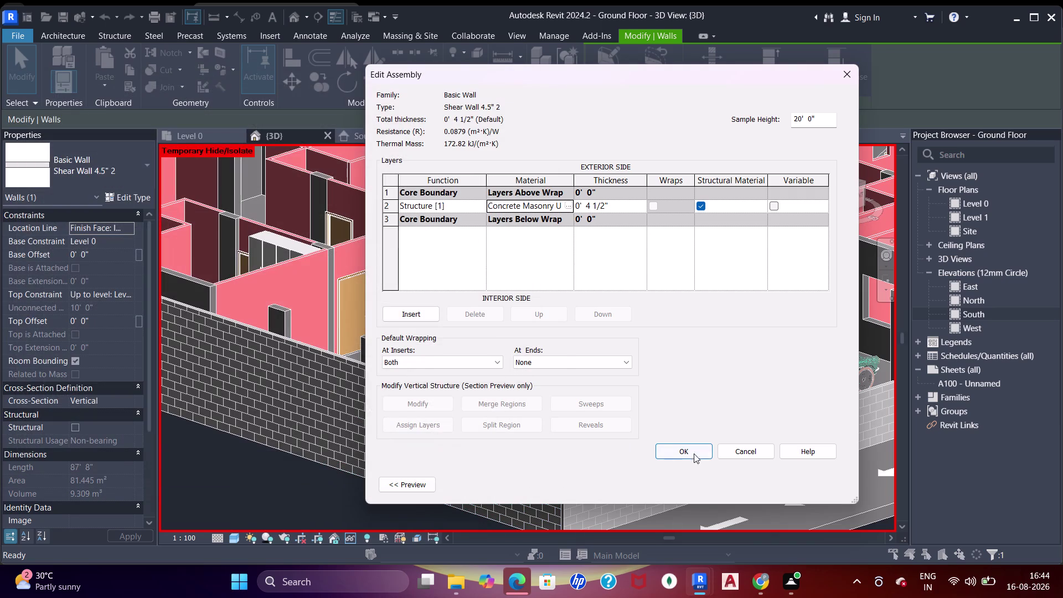
click(714, 456)
click(713, 451)
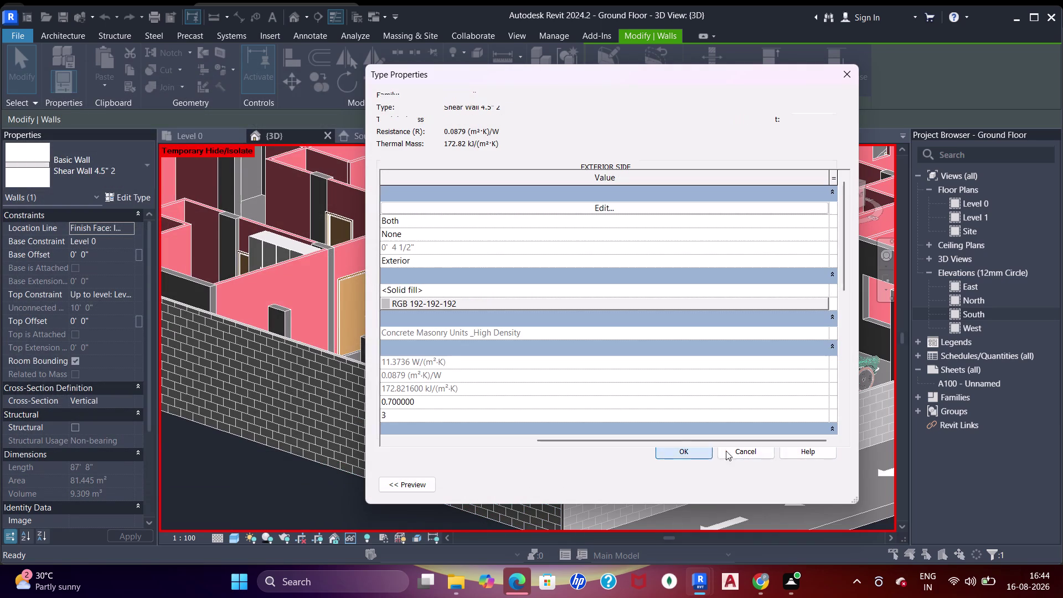
click(809, 483)
click(682, 491)
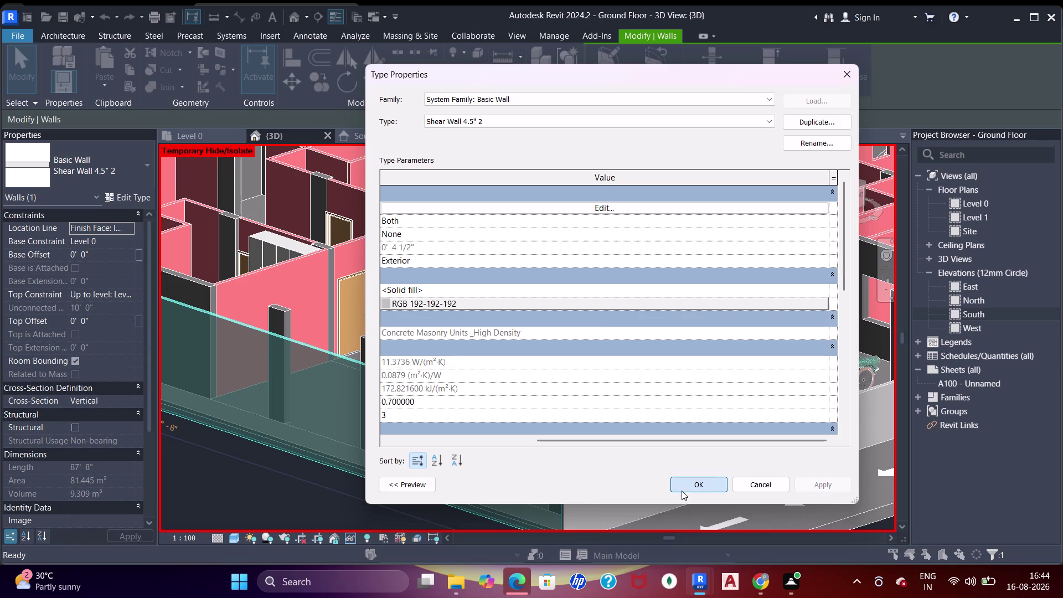
key(Escape)
Orbit and zoom the 3D view to the short garage-entrance wall junction.
scroll(up, 3)
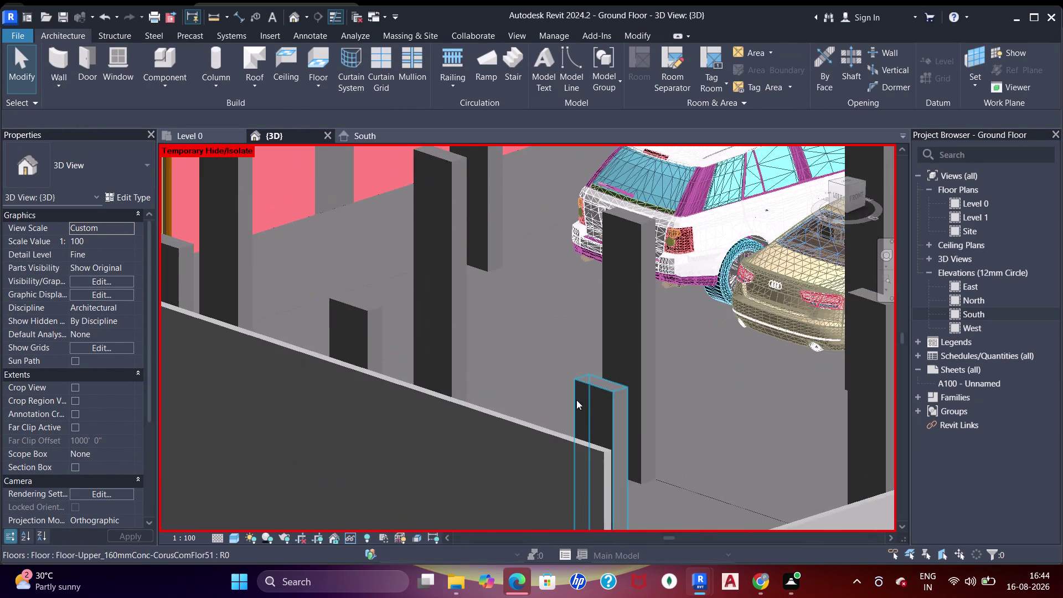
scroll(down, 3)
middle_drag(634, 423, 622, 448)
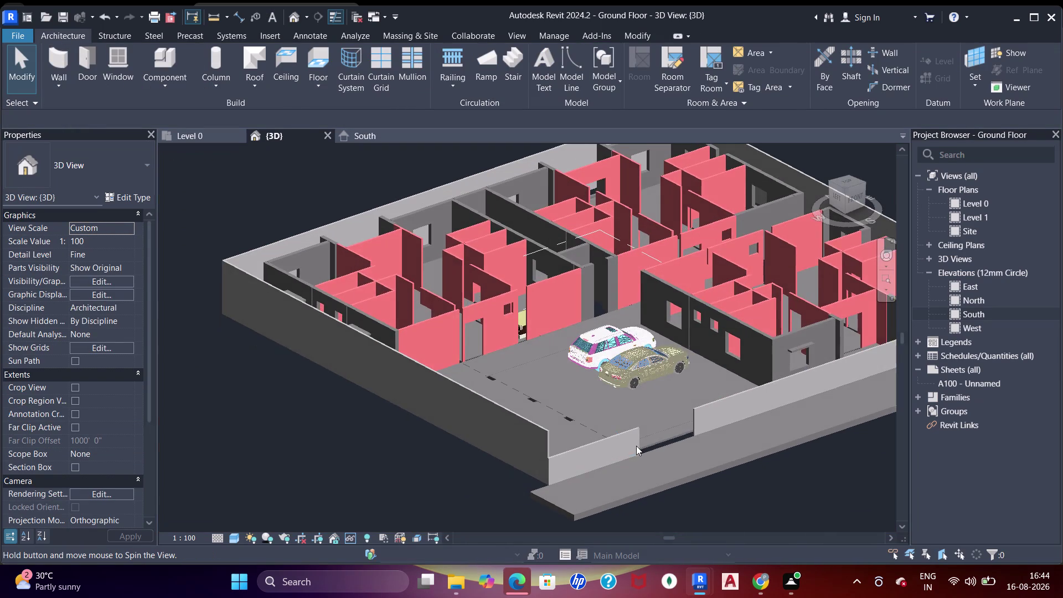
scroll(up, 3)
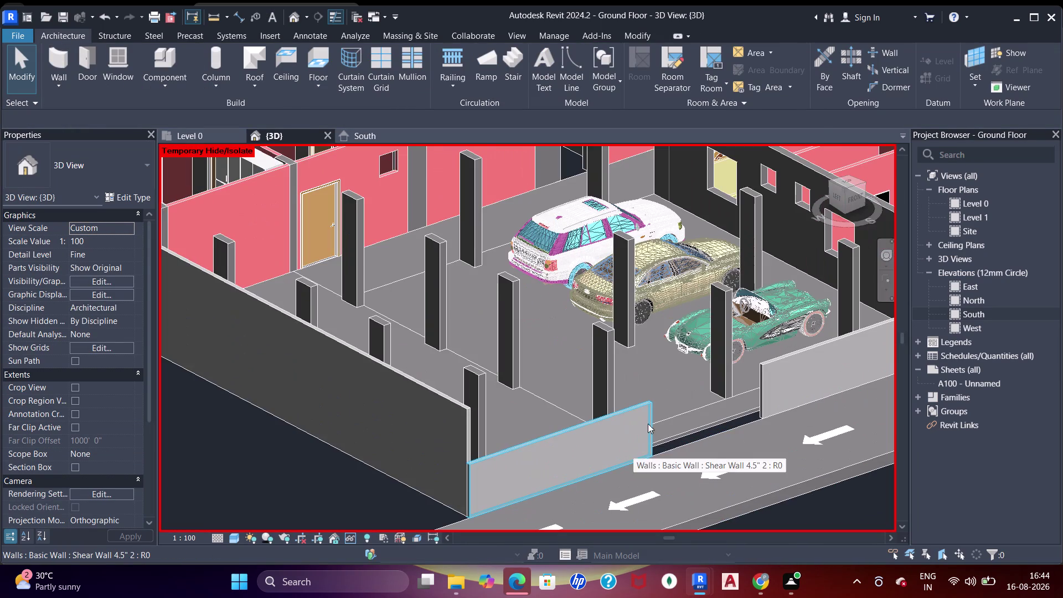
scroll(down, 3)
scroll(up, 3)
middle_drag(650, 470, 618, 377)
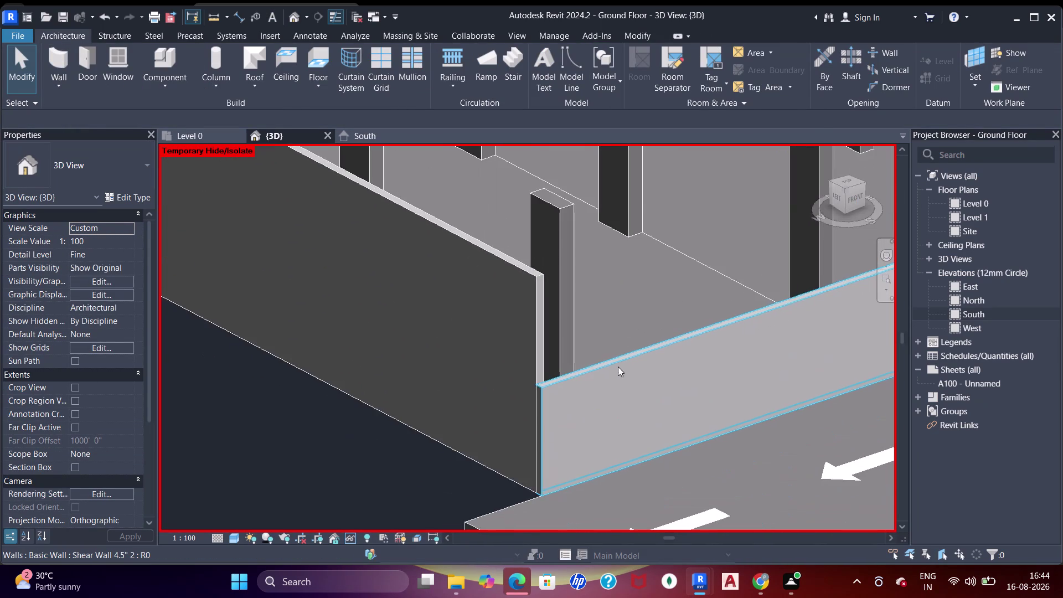
scroll(up, 3)
Select the short garage-entrance wall and pick a floor edge as reference.
key(j)
key(j)
key(j)
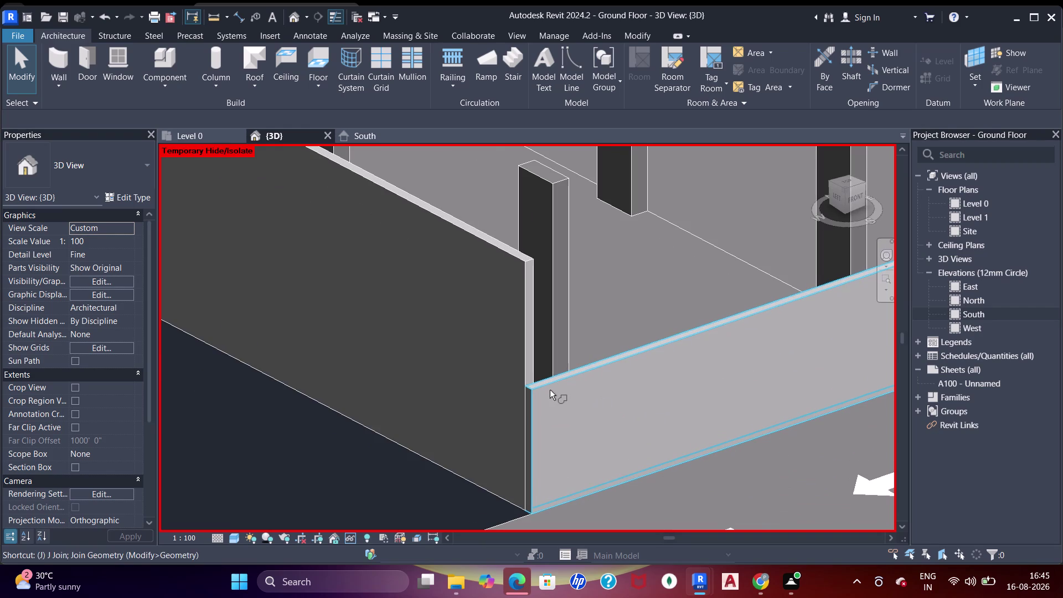
click(550, 386)
click(509, 349)
key(Escape)
key(Escape)
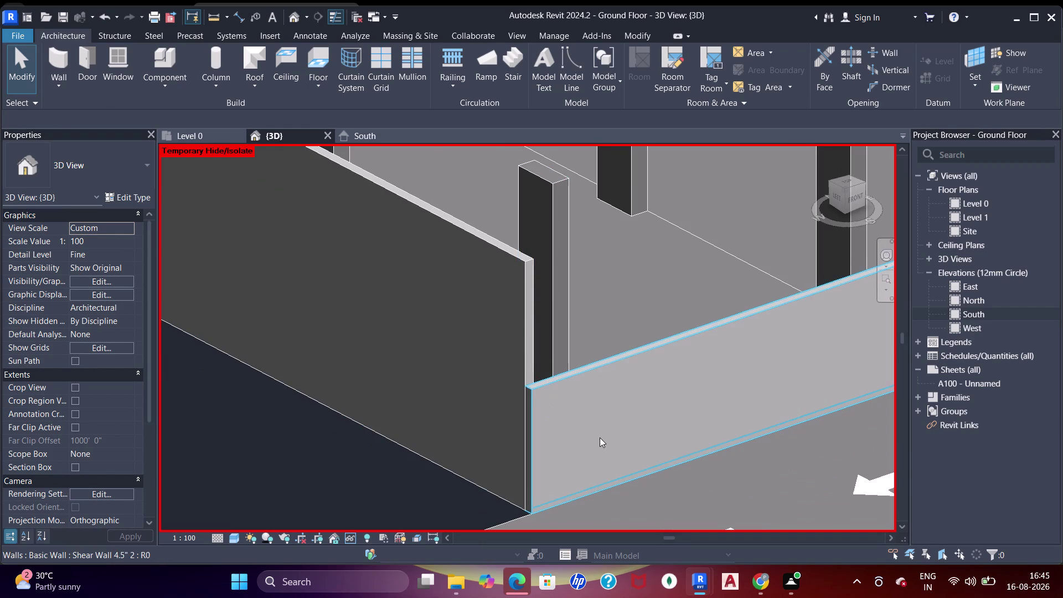
Try aligning to the long wall edge, cancel, and zoom in on the junction.
key(a)
key(a)
key(a)
click(527, 396)
click(524, 388)
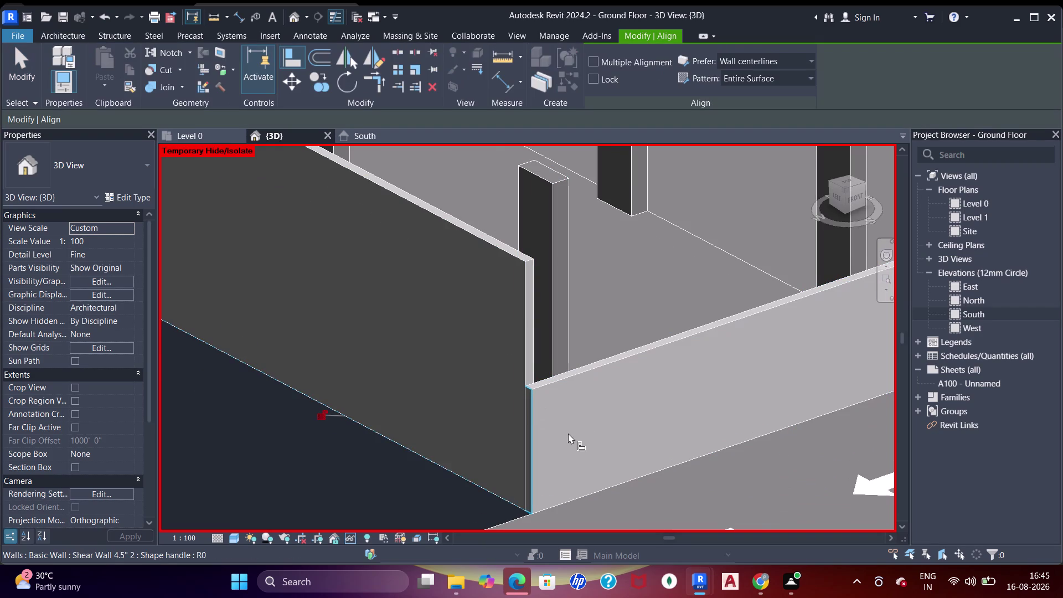
key(Escape)
key(Escape)
scroll(up, 3)
scroll(up, 3)
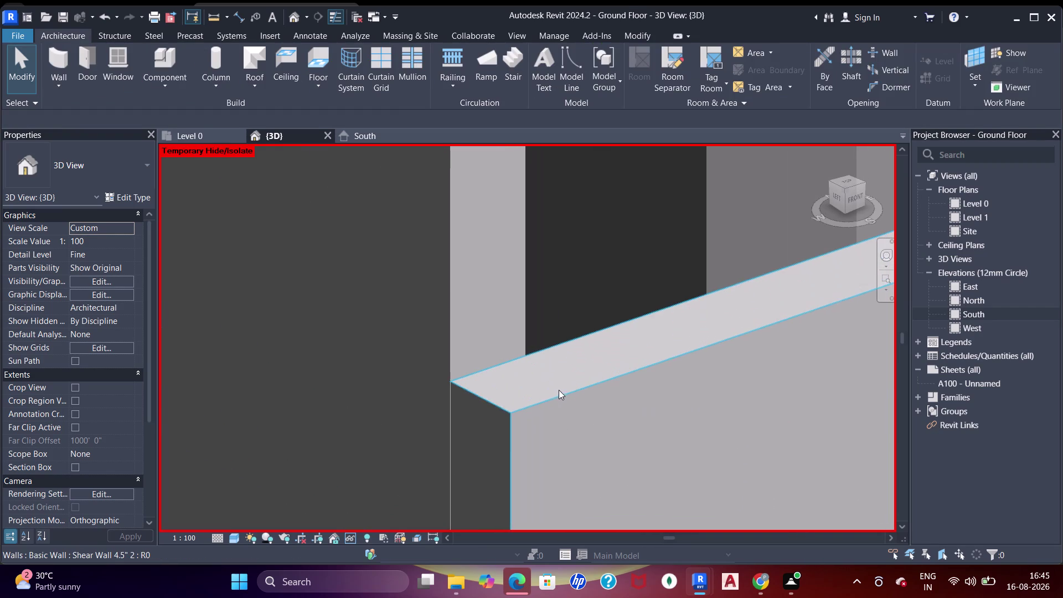
scroll(up, 3)
scroll(up, 3)
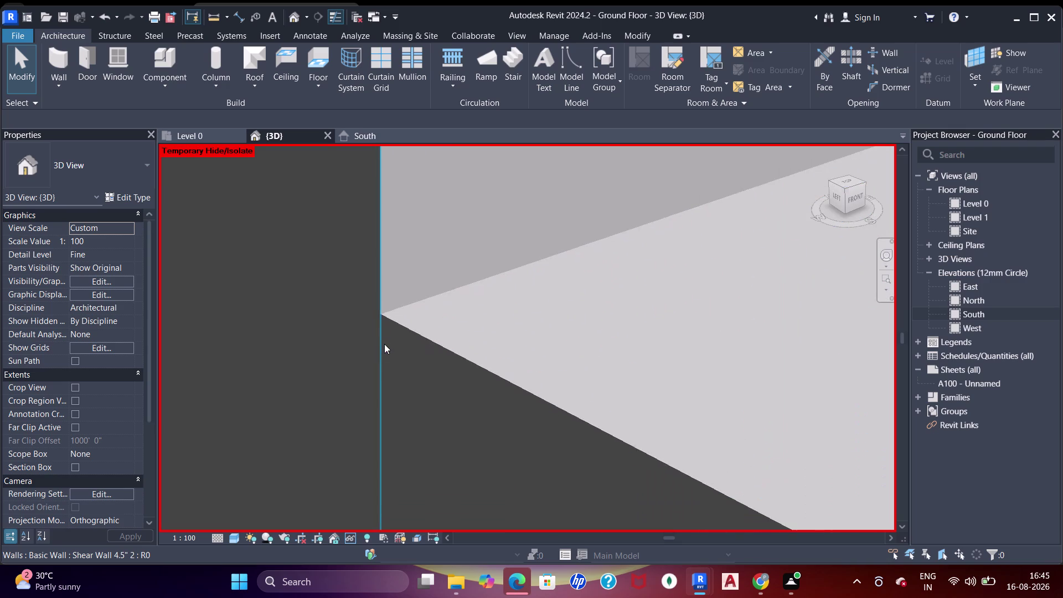
scroll(up, 3)
scroll(up, 3)
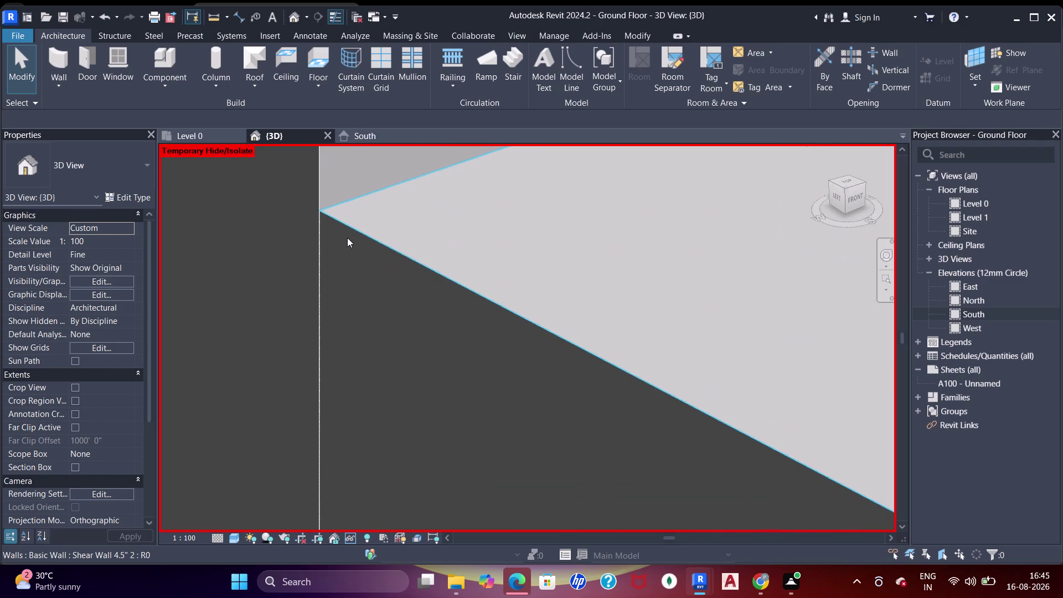
Restart Align, pick a wall edge reference, and pan along to the wall corner.
key(a)
key(a)
key(a)
click(294, 228)
click(333, 228)
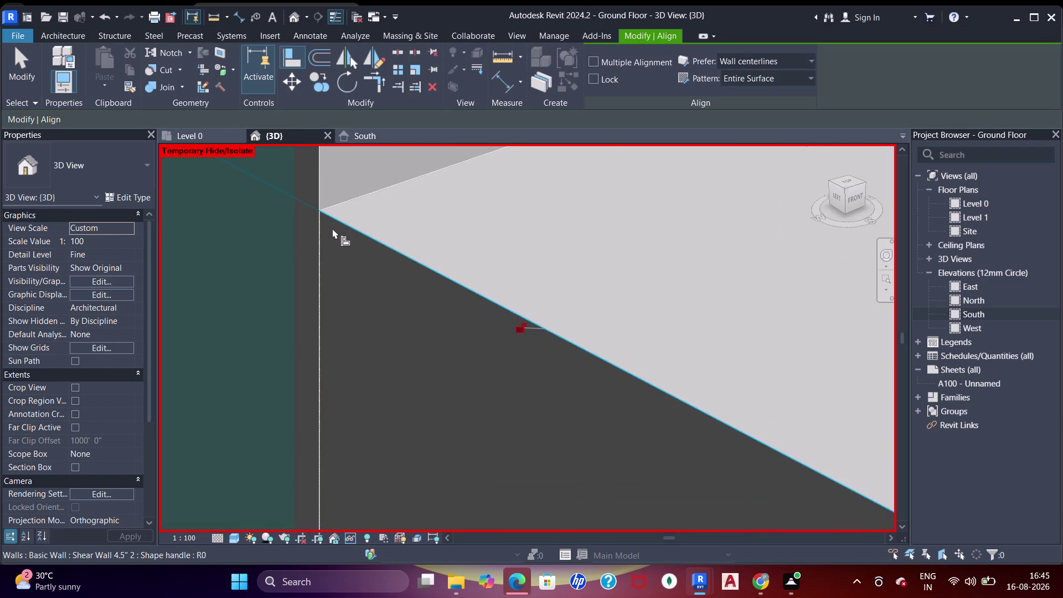
scroll(down, 3)
scroll(down, 3)
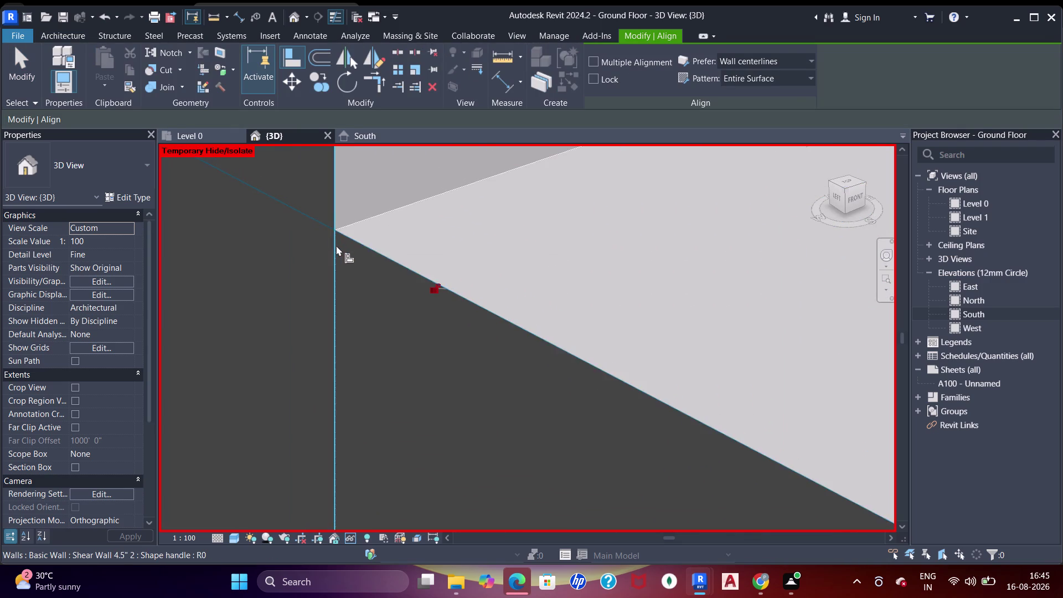
scroll(down, 3)
middle_drag(345, 263, 459, 290)
scroll(up, 3)
scroll(down, 3)
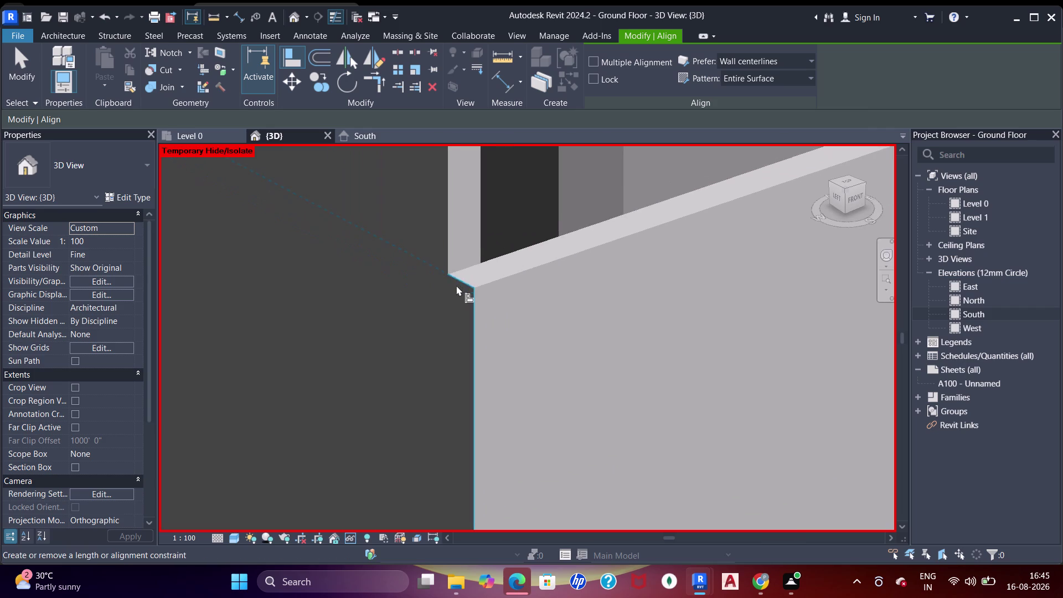
middle_drag(455, 280, 491, 317)
Pick the long wall's corner edge as reference and the short wall face, then undo.
key(Tab)
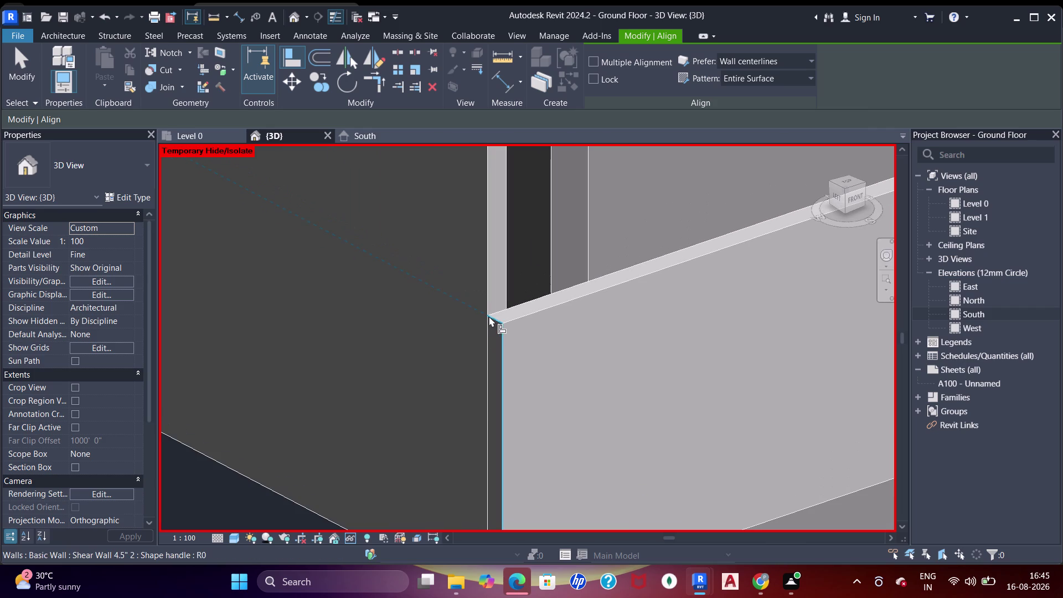
key(Tab)
click(488, 315)
click(490, 317)
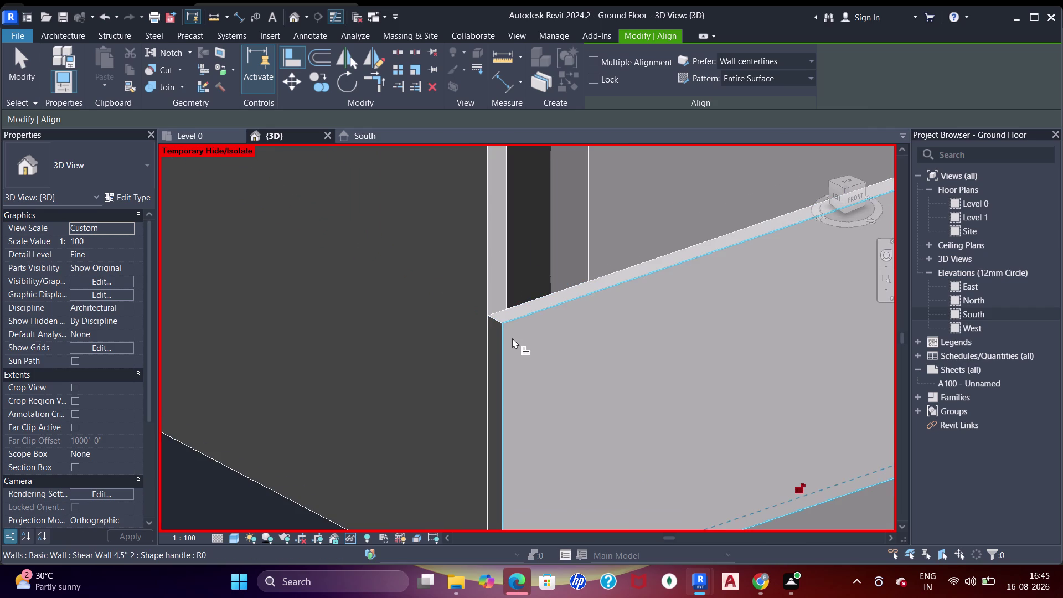
click(497, 333)
click(487, 332)
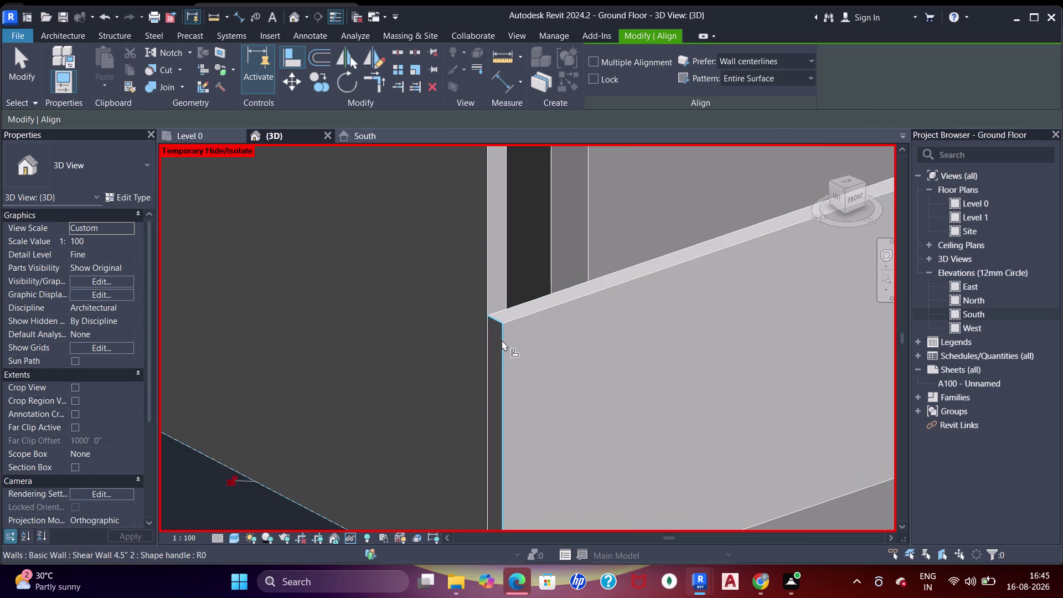
key(Tab)
key(Tab)
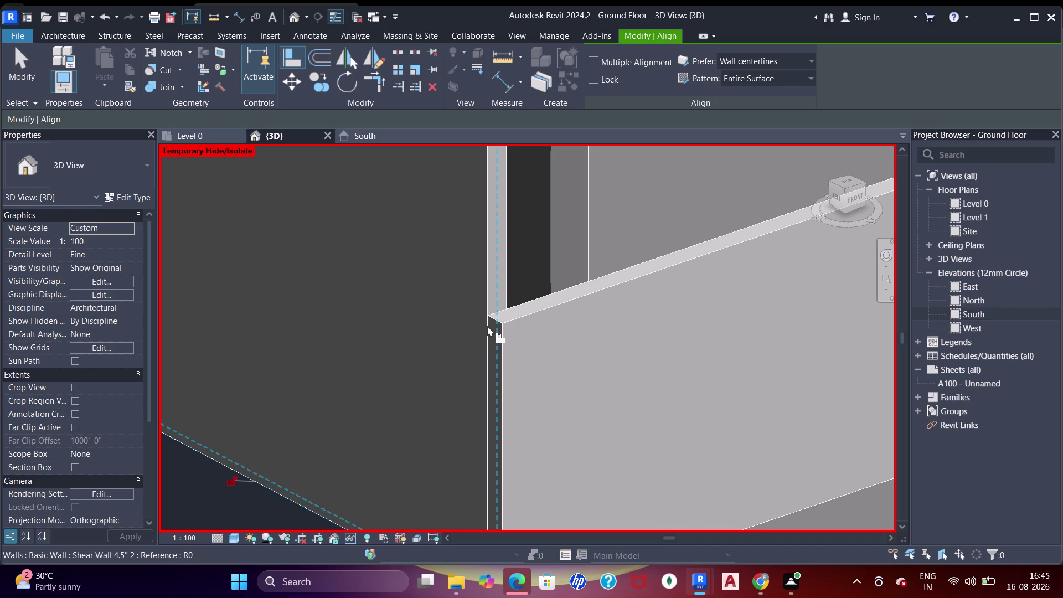
click(487, 326)
click(492, 326)
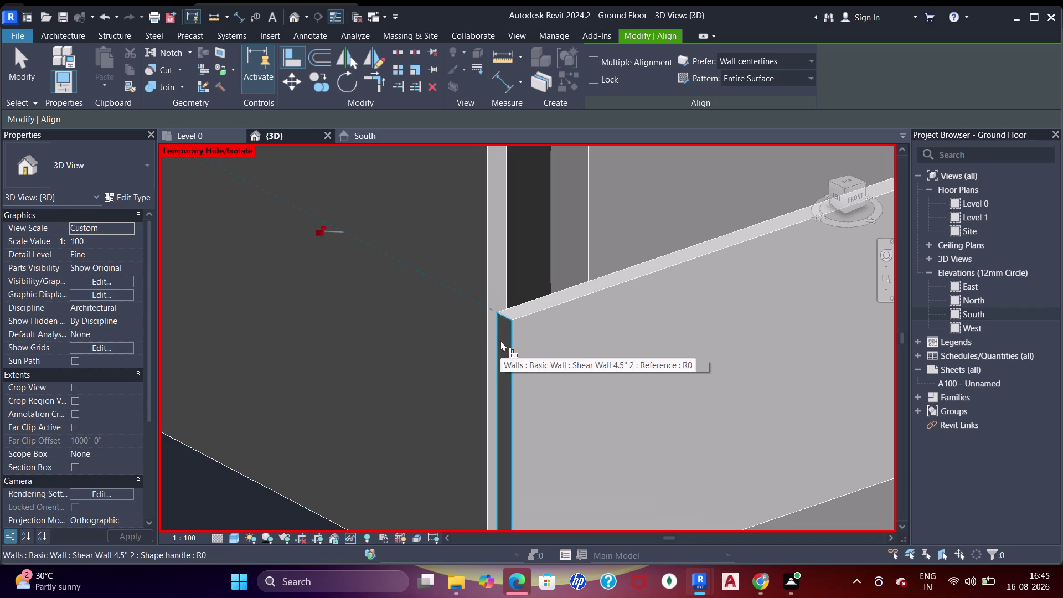
key(ctrl+z)
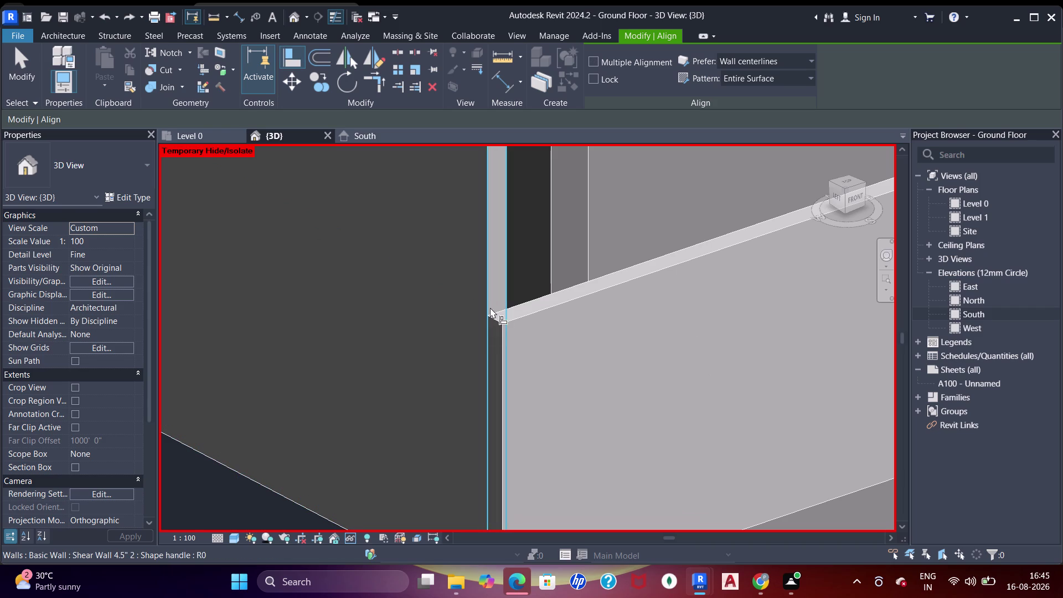
Align the short wall end flush with the long wall reference and exit Align.
click(490, 308)
key(Tab)
key(Tab)
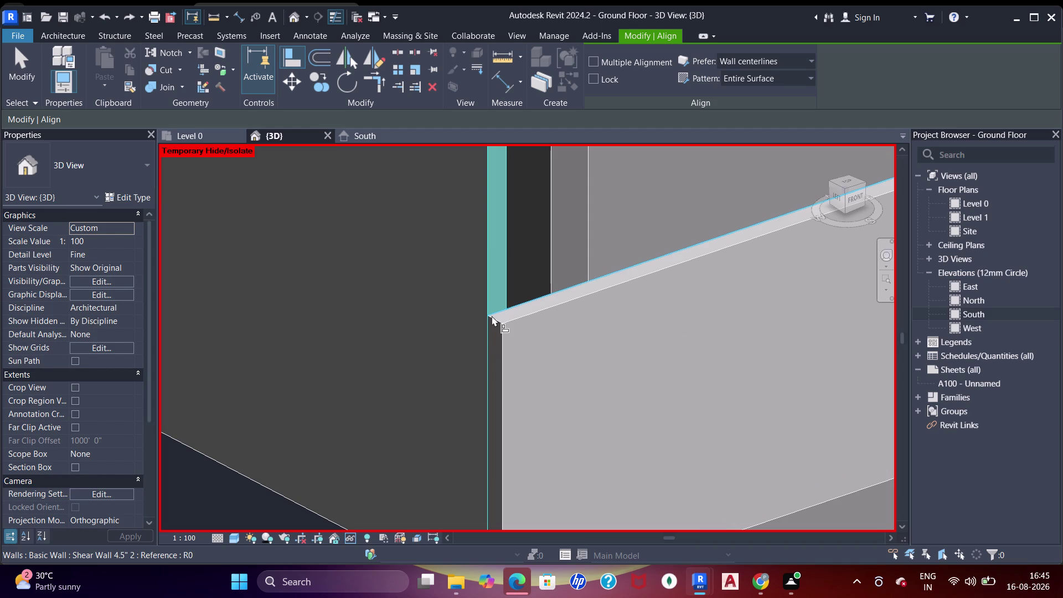
click(491, 316)
scroll(down, 3)
key(Escape)
key(Escape)
scroll(down, 3)
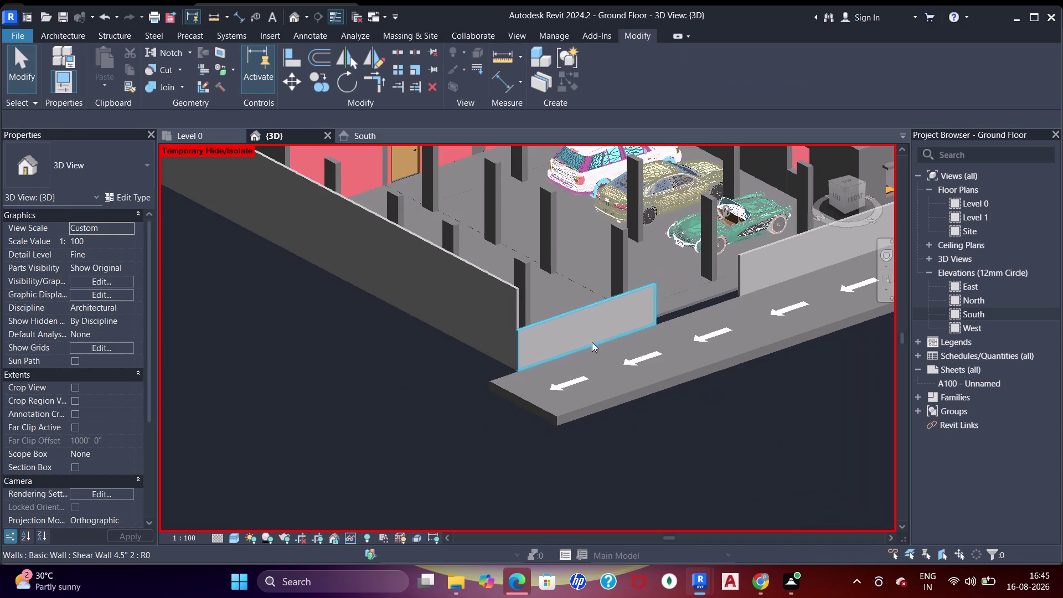
scroll(down, 3)
middle_drag(704, 312, 587, 319)
scroll(down, 3)
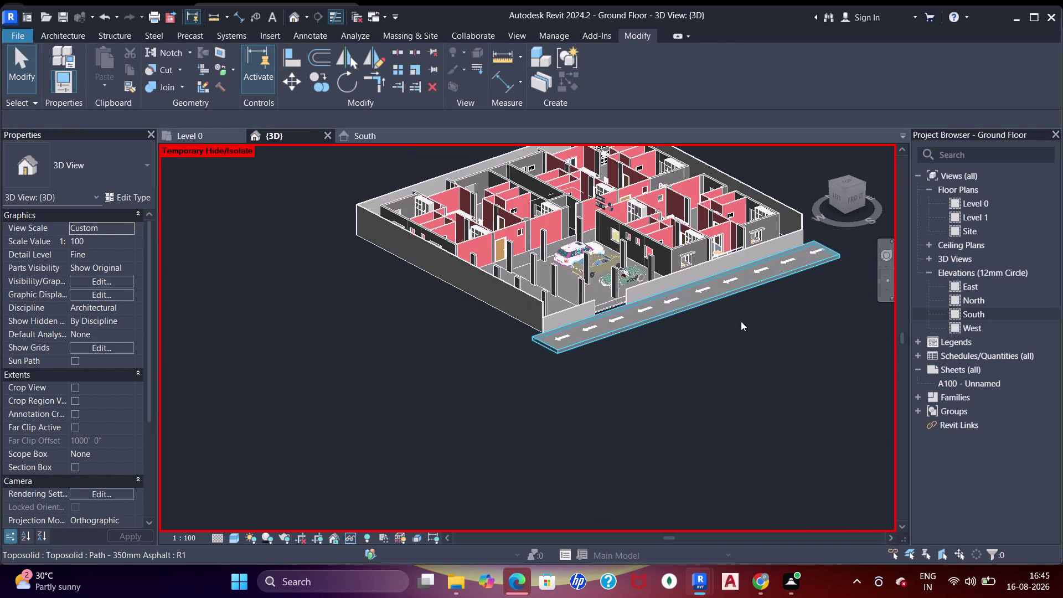
middle_drag(769, 360, 531, 322)
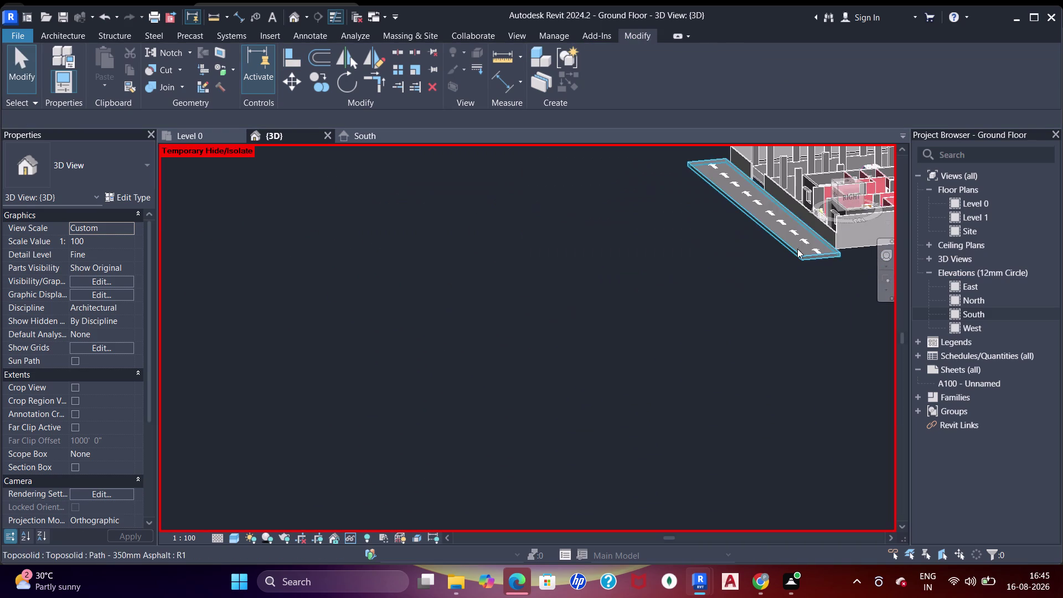
scroll(up, 3)
middle_drag(757, 374, 754, 369)
middle_drag(752, 295, 750, 301)
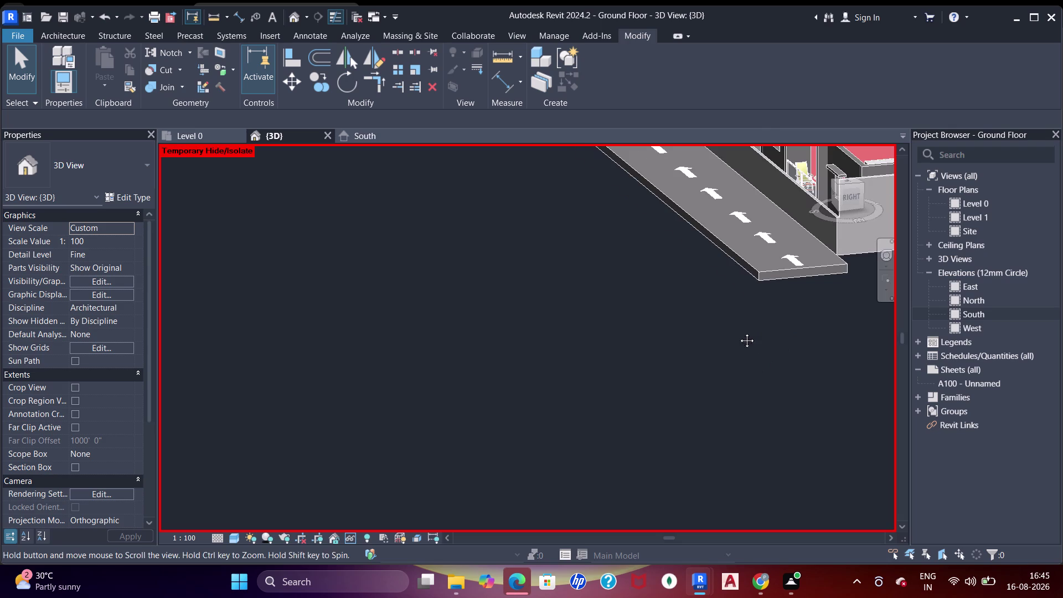
middle_drag(751, 301, 726, 351)
scroll(down, 3)
middle_drag(523, 276, 703, 296)
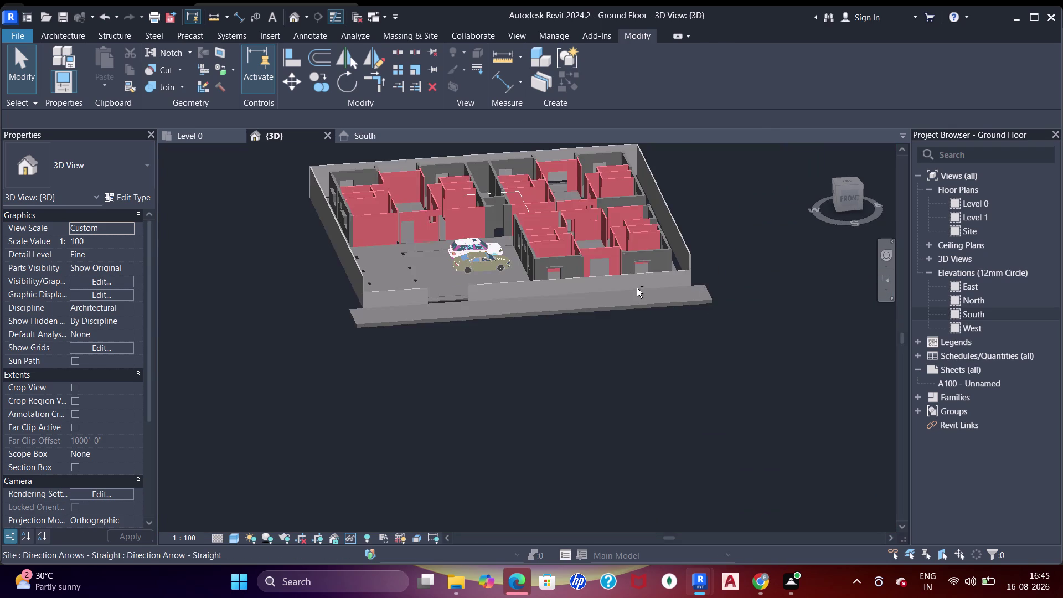
middle_drag(613, 307, 651, 294)
middle_drag(598, 312, 669, 312)
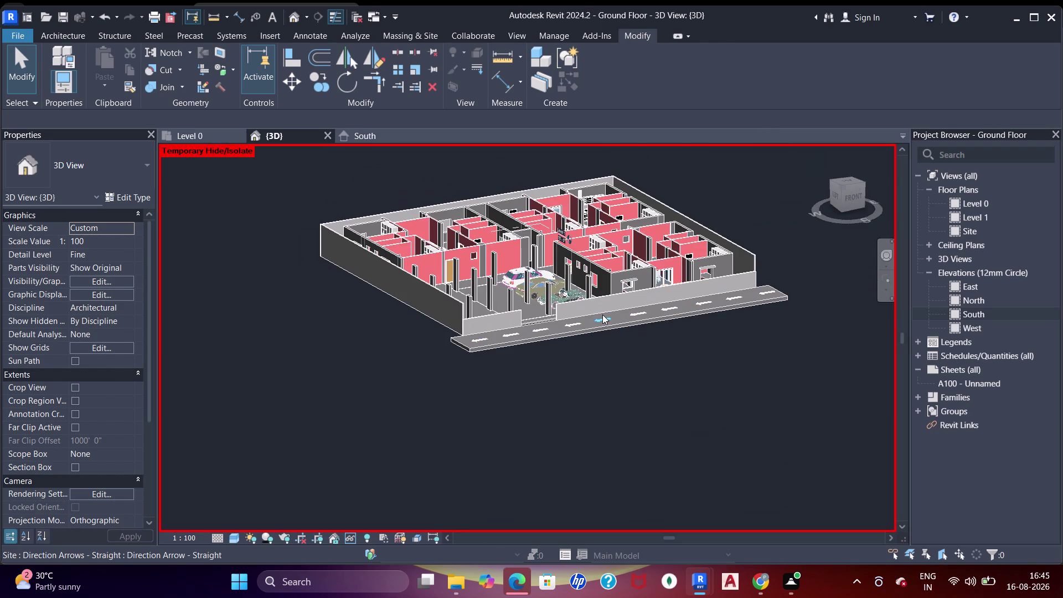
middle_drag(600, 303, 610, 181)
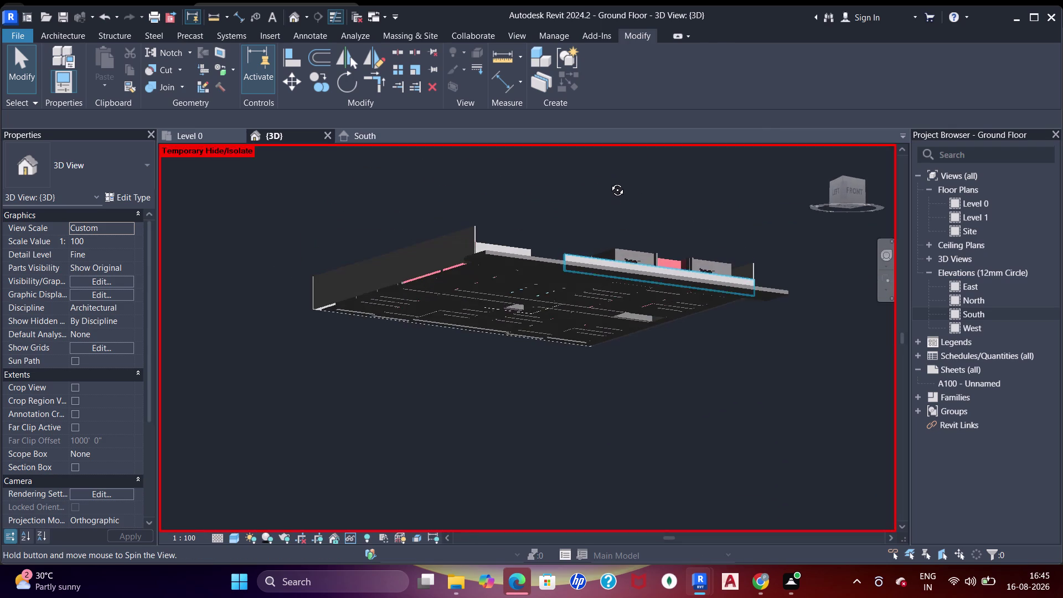
middle_drag(599, 229, 600, 186)
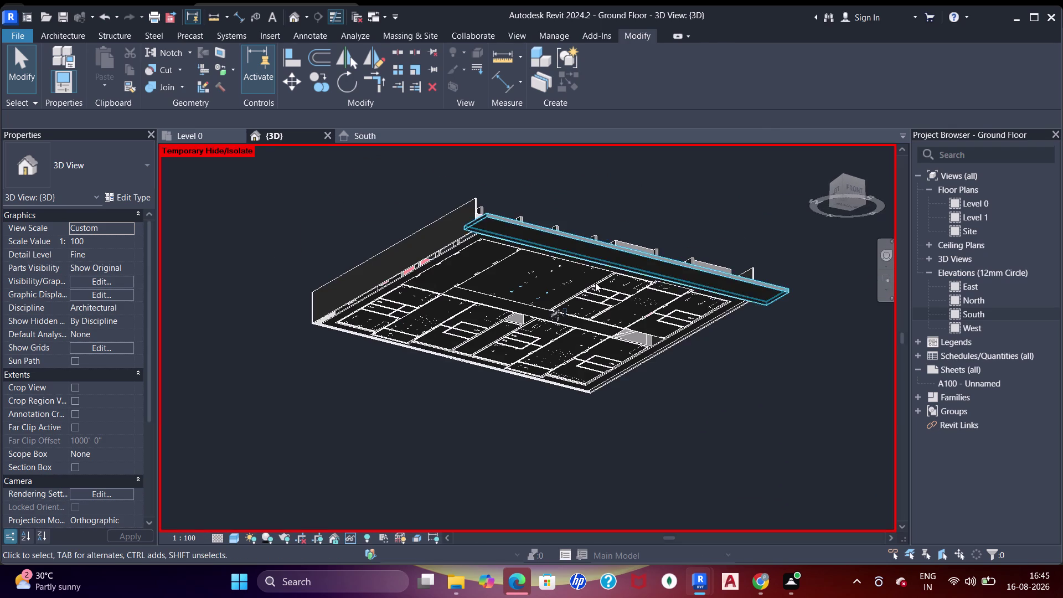
scroll(up, 3)
middle_drag(586, 315, 604, 214)
middle_drag(617, 215, 614, 234)
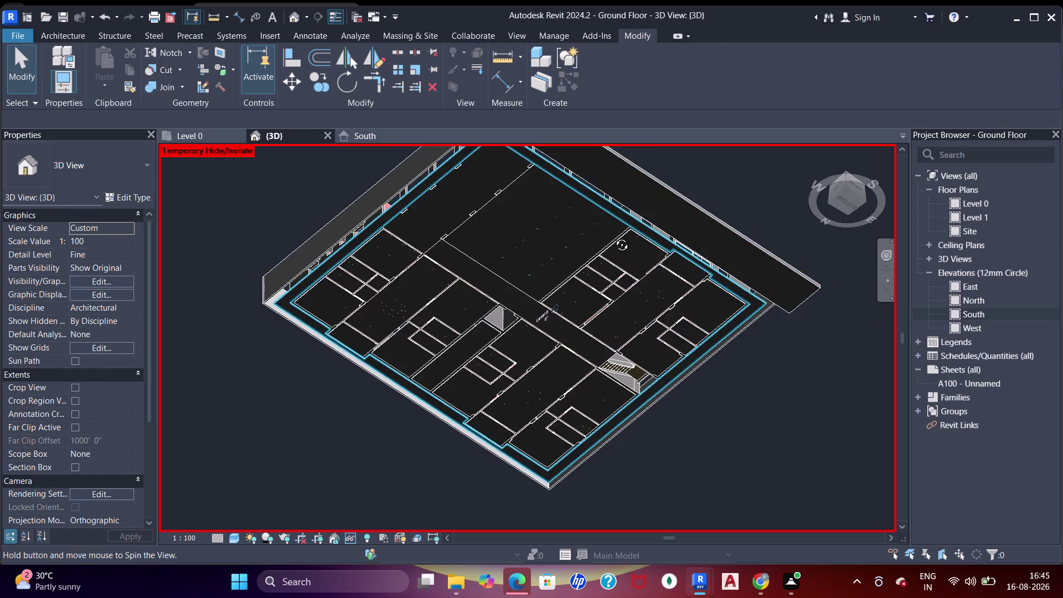
middle_drag(613, 234, 605, 462)
scroll(up, 3)
middle_drag(539, 237, 552, 250)
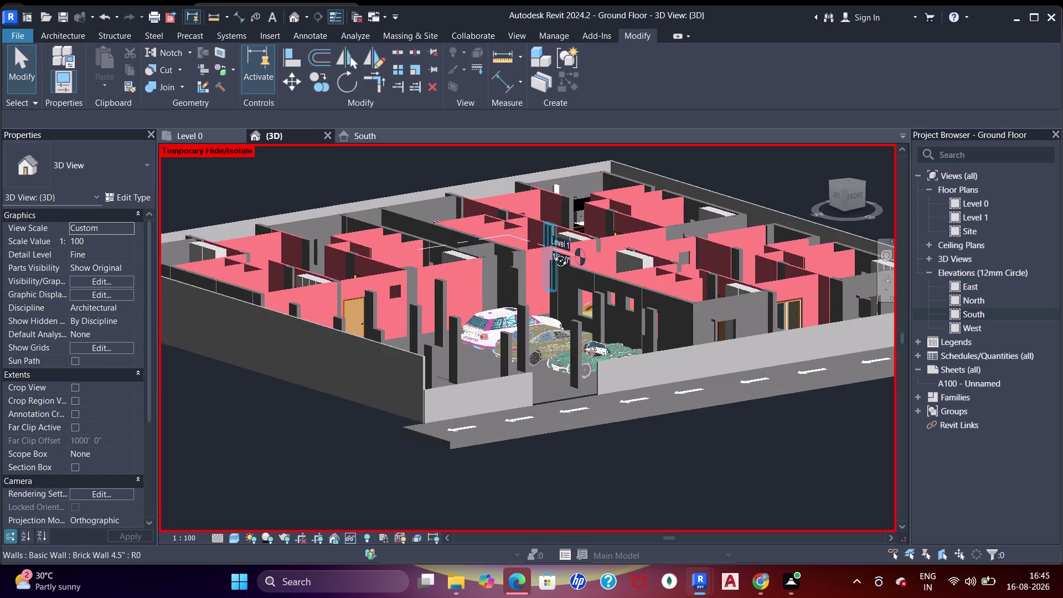
middle_drag(552, 250, 551, 303)
middle_drag(576, 333, 577, 373)
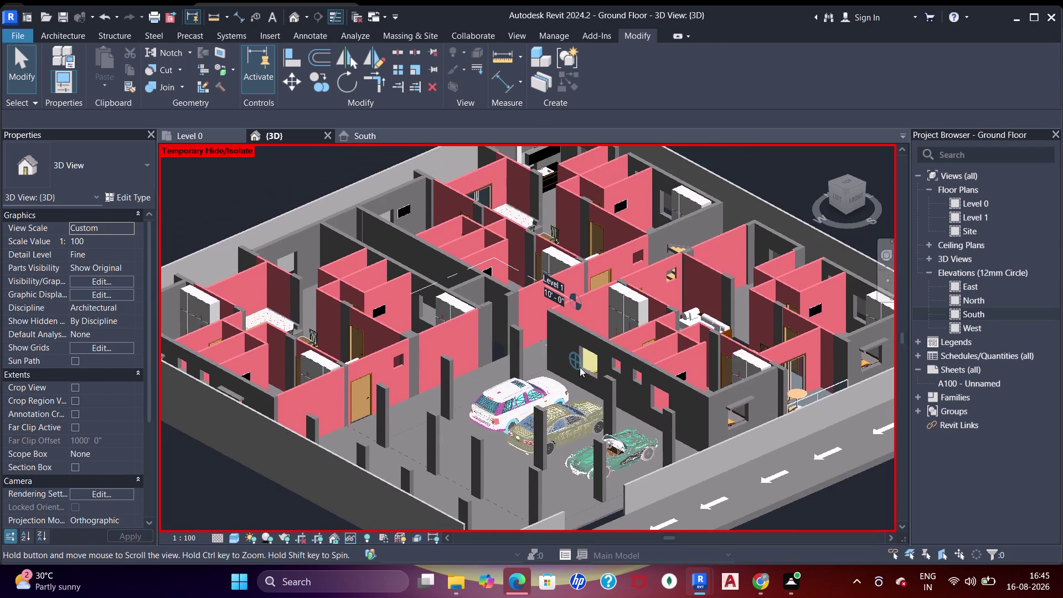
middle_drag(570, 370, 601, 357)
scroll(up, 3)
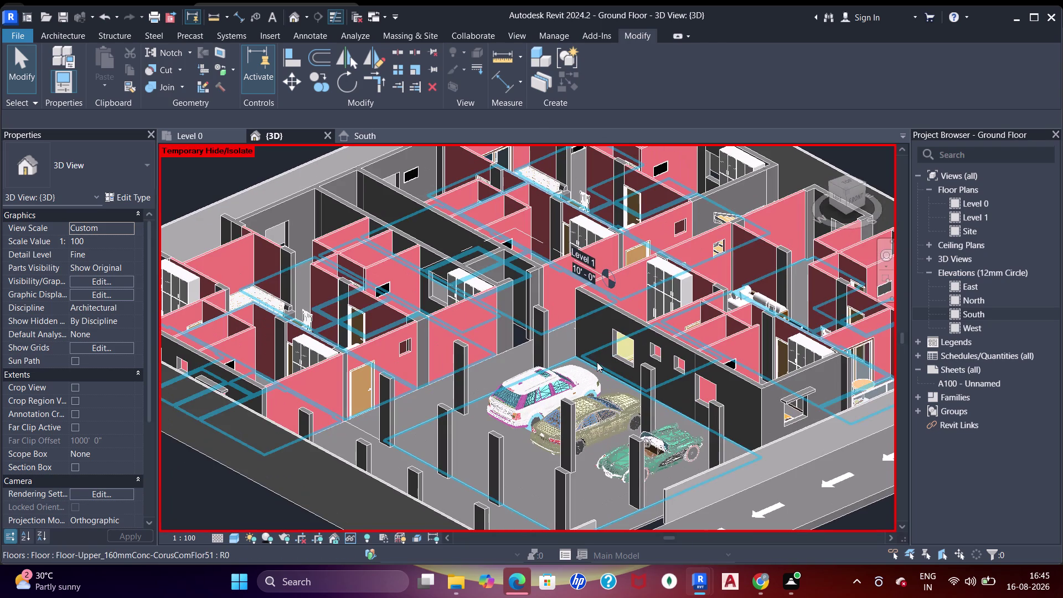
scroll(up, 3)
scroll(down, 3)
middle_drag(414, 348, 423, 362)
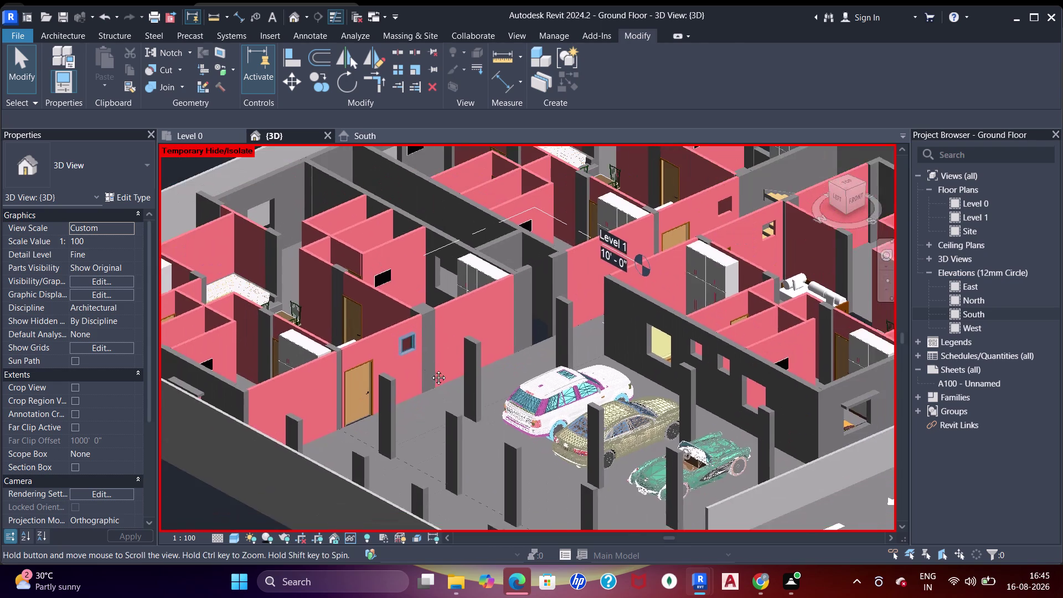
middle_drag(423, 362, 432, 378)
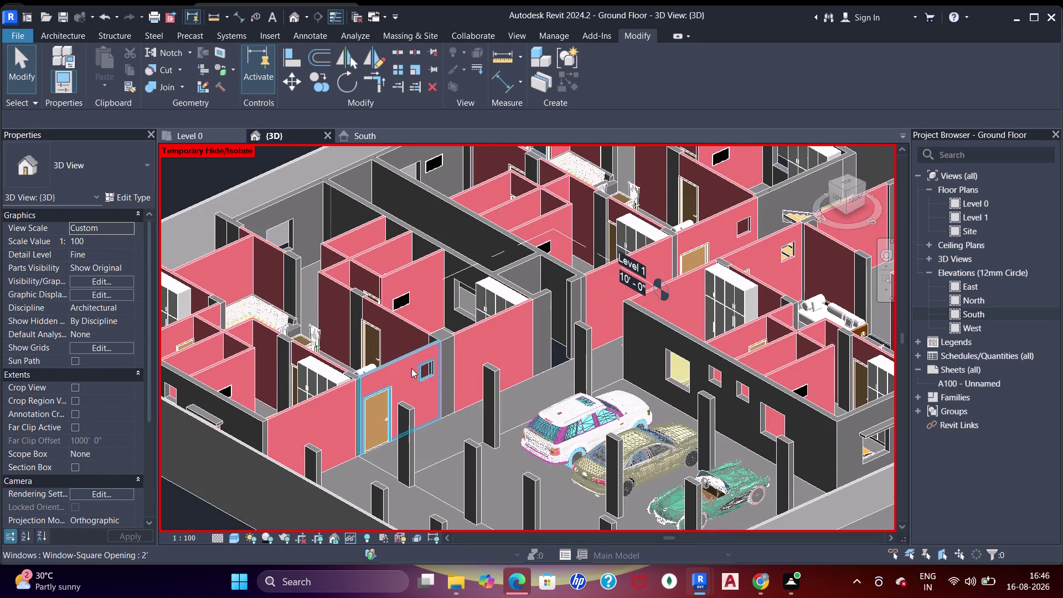
click(428, 371)
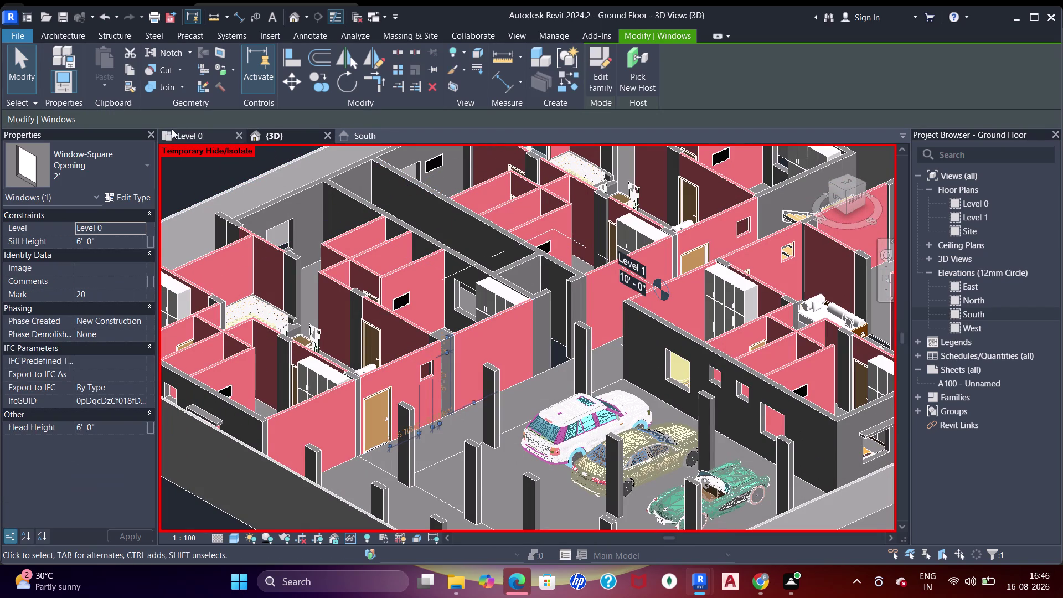
click(195, 133)
scroll(down, 3)
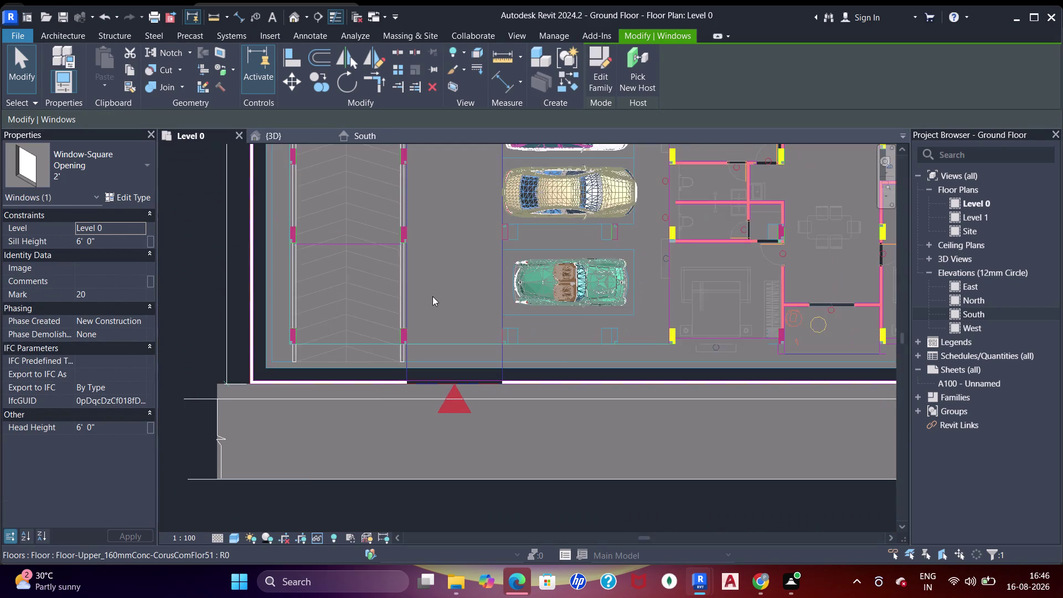
scroll(down, 3)
middle_drag(470, 279, 494, 378)
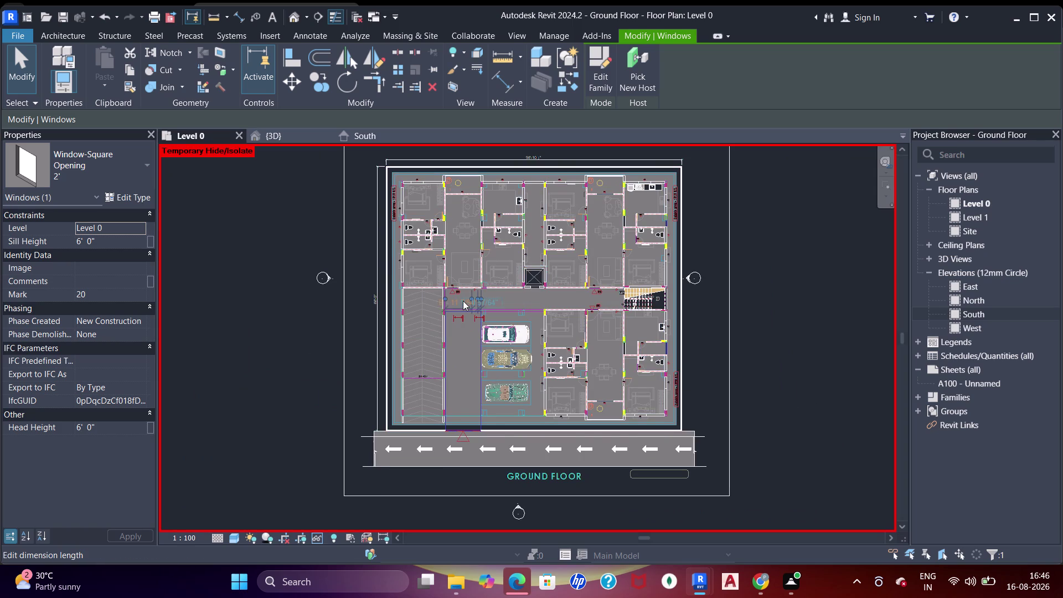
scroll(up, 3)
scroll(up, 3)
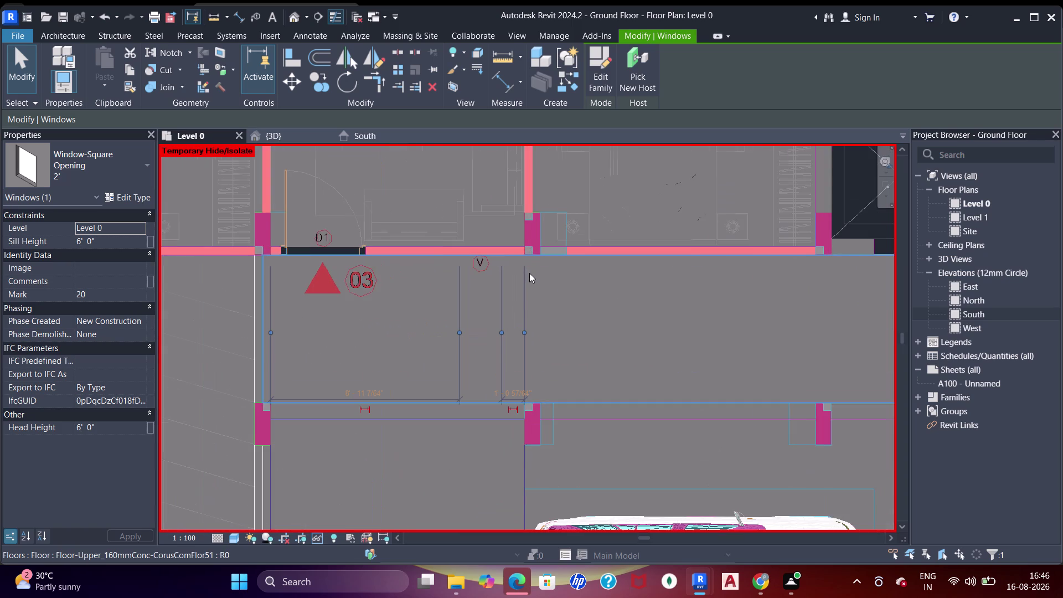
middle_drag(618, 274, 591, 297)
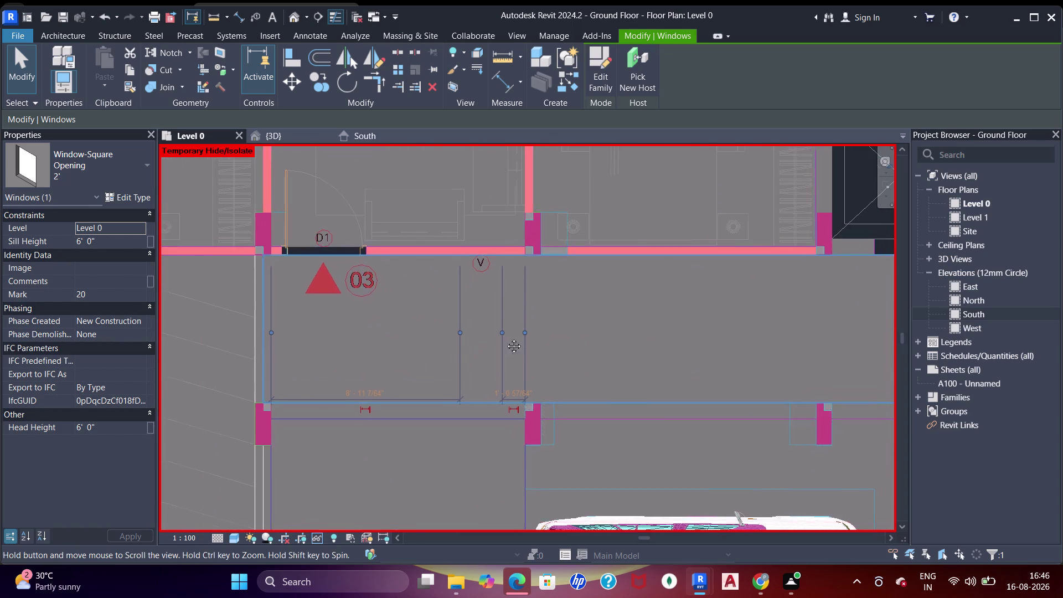
middle_drag(590, 296, 435, 377)
scroll(down, 3)
middle_drag(536, 333, 595, 391)
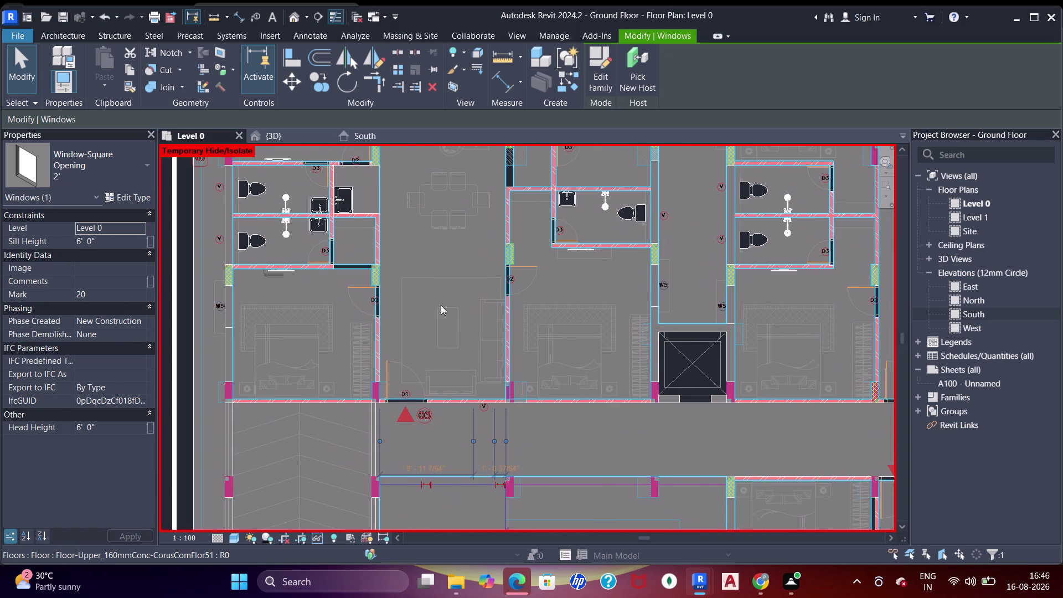
scroll(up, 3)
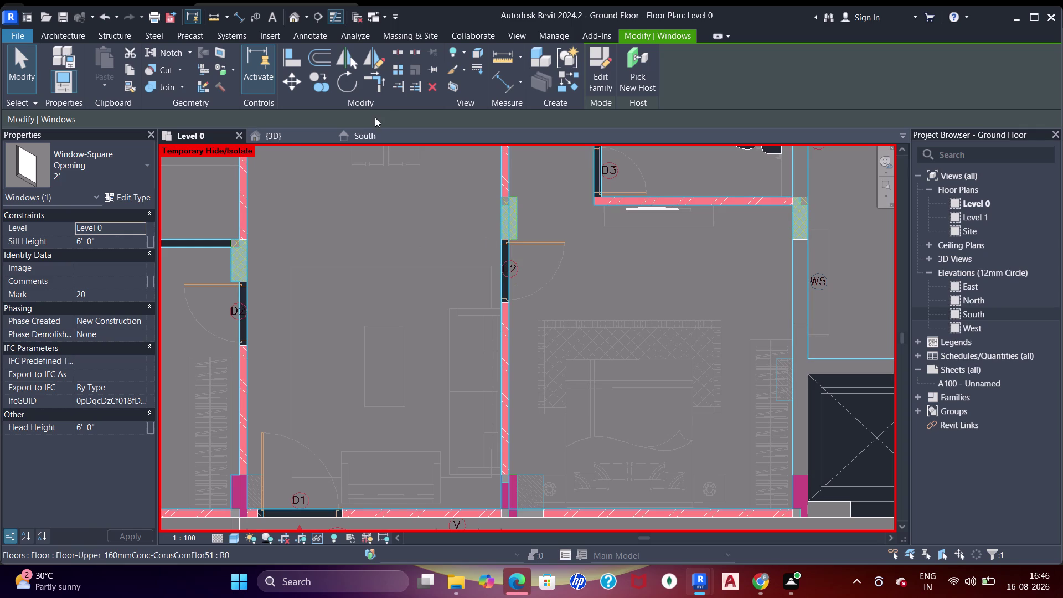
click(293, 132)
scroll(down, 3)
middle_click(376, 291)
key(Escape)
key(Escape)
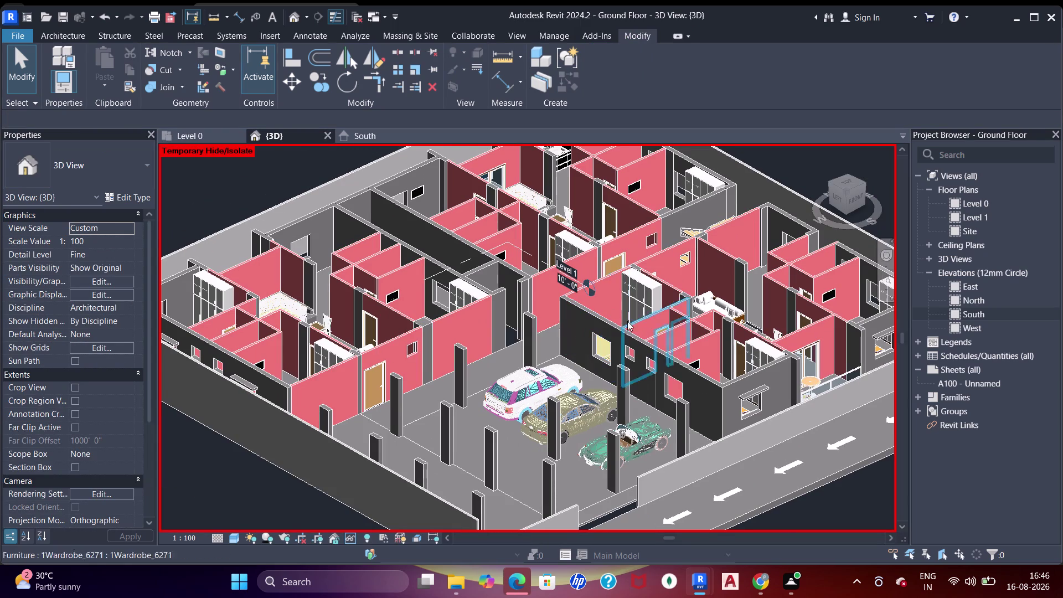
middle_drag(626, 340, 608, 315)
middle_click(613, 314)
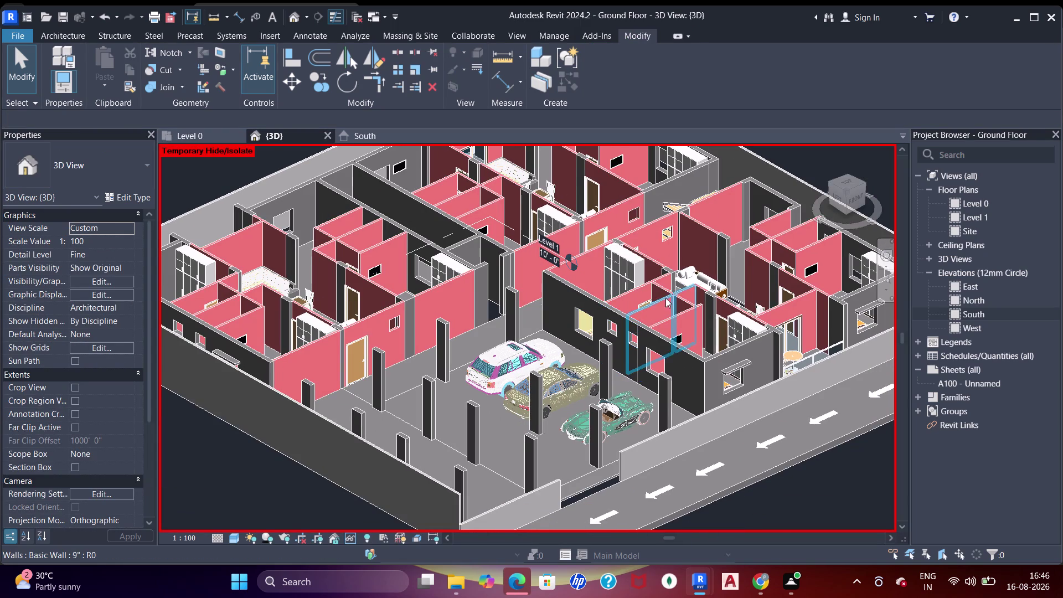
middle_drag(643, 298, 554, 289)
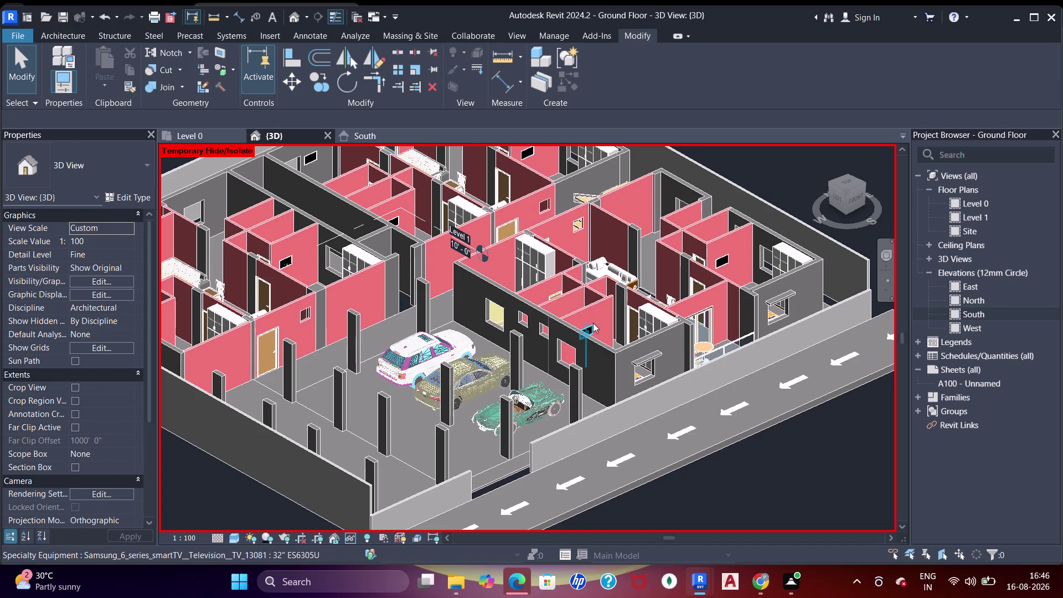
middle_drag(618, 353, 594, 319)
middle_drag(632, 322, 641, 338)
middle_drag(606, 346, 677, 391)
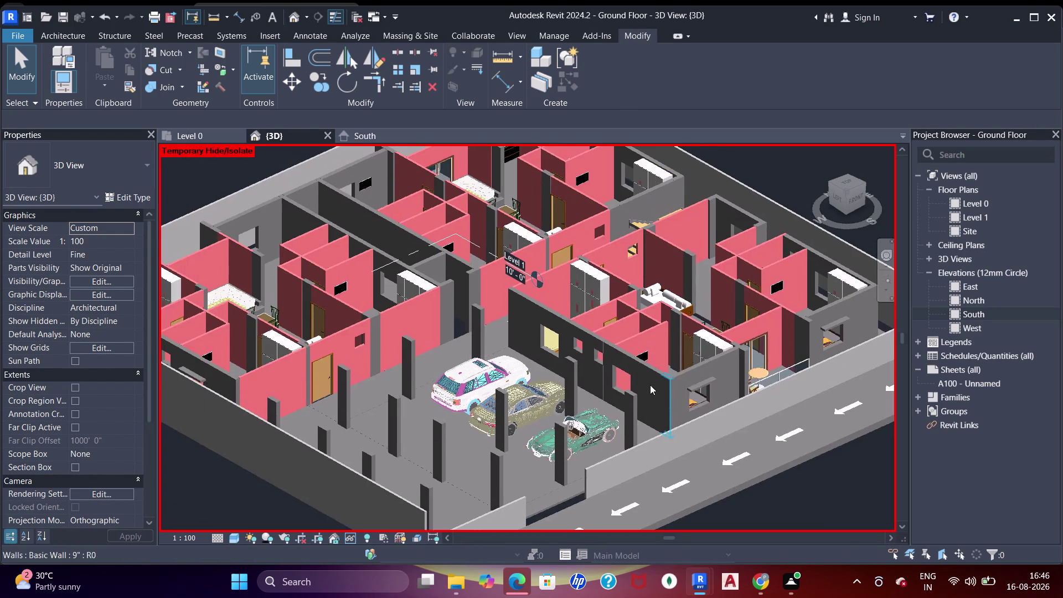
click(584, 352)
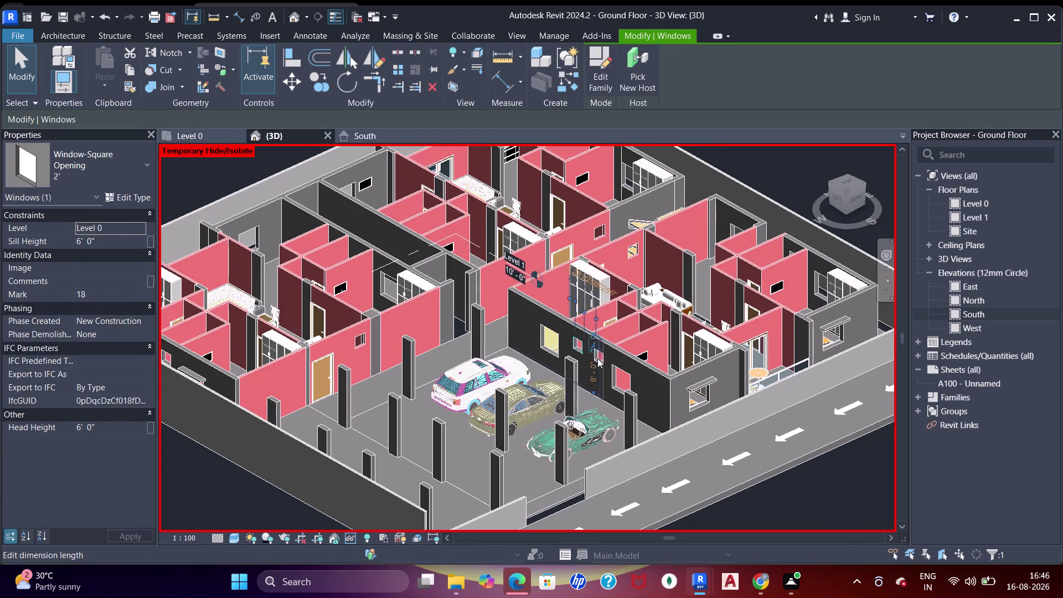
key(Escape)
key(Escape)
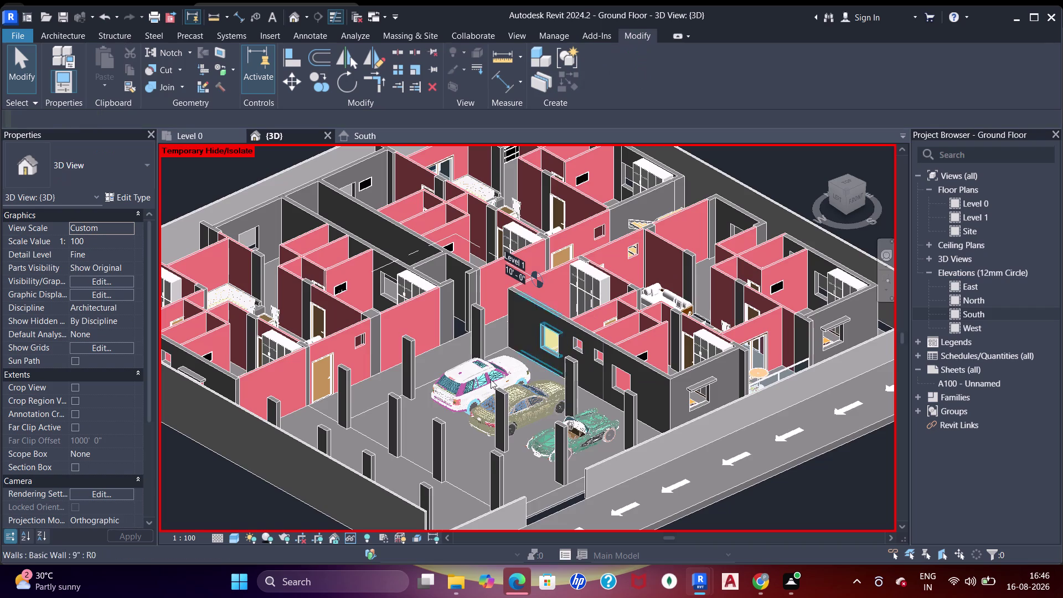
scroll(down, 3)
middle_drag(441, 390, 461, 400)
scroll(up, 3)
scroll(up, 3)
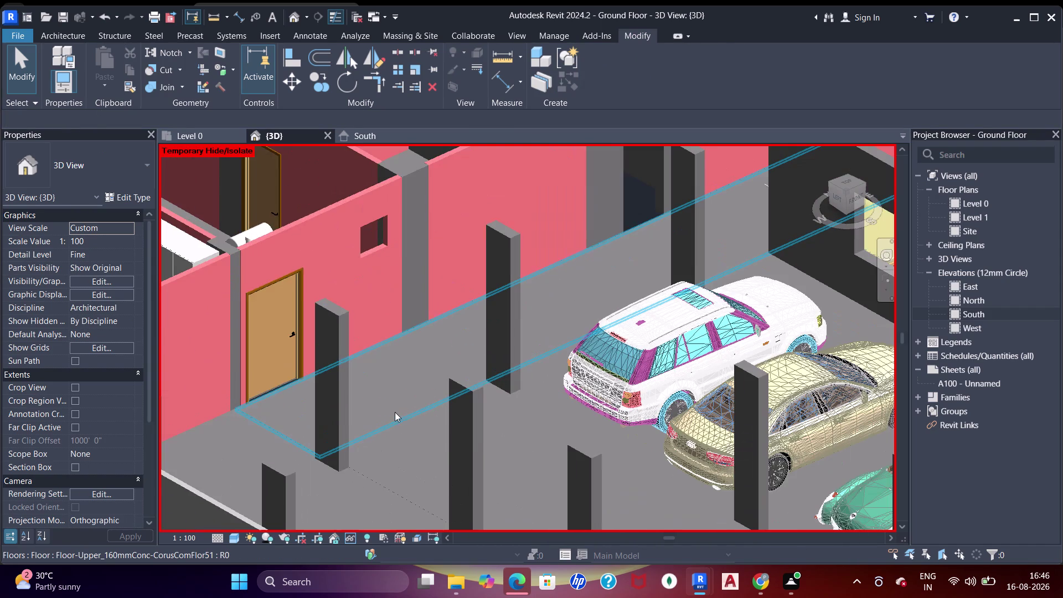
Join the garage floor with its adjoining wall using Join Geometry (JJ).
key(j)
key(j)
key(j)
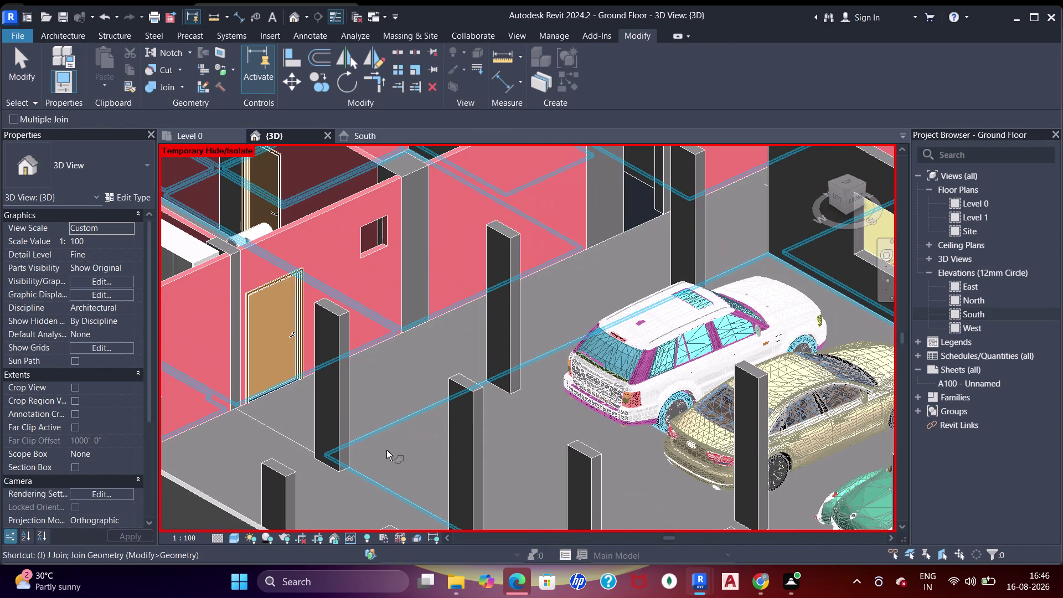
click(383, 458)
click(367, 481)
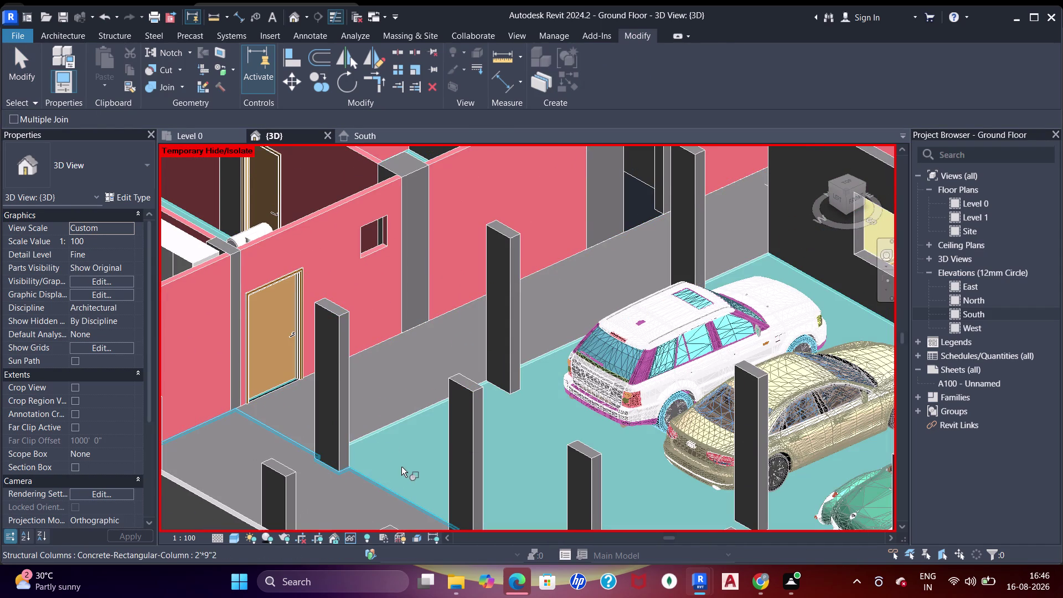
click(381, 407)
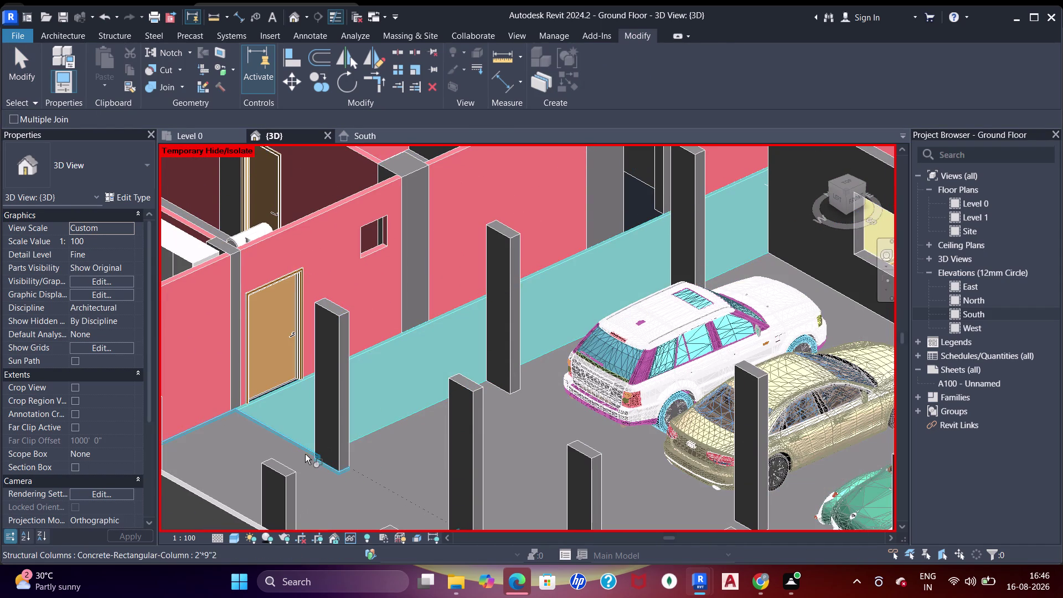
click(302, 453)
Orbit over the rooms beyond the garage and pick a wall to join.
scroll(down, 3)
middle_drag(405, 390, 386, 332)
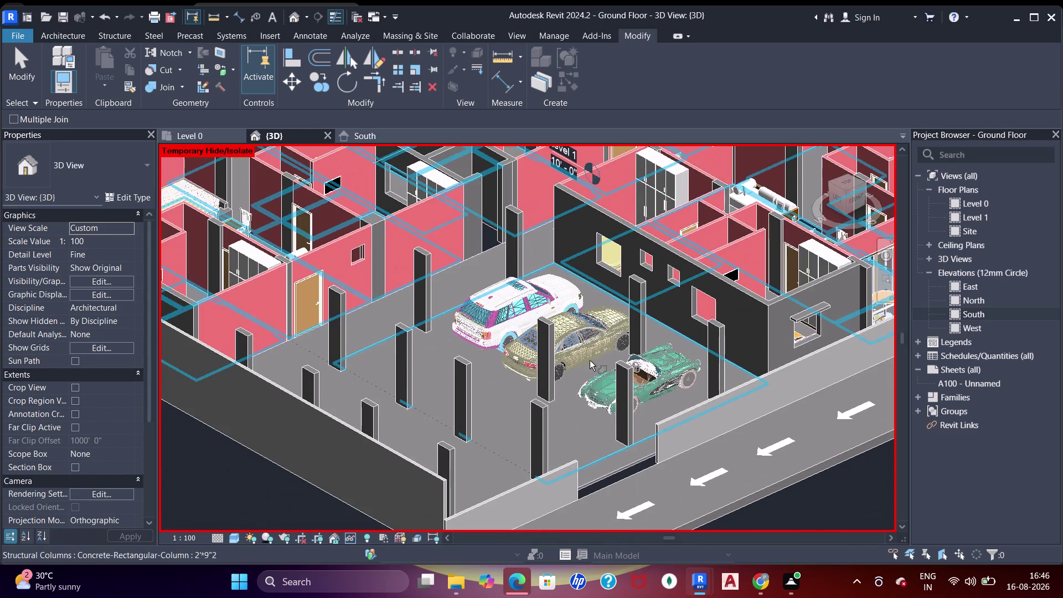
middle_drag(591, 360, 539, 455)
middle_drag(541, 382, 684, 514)
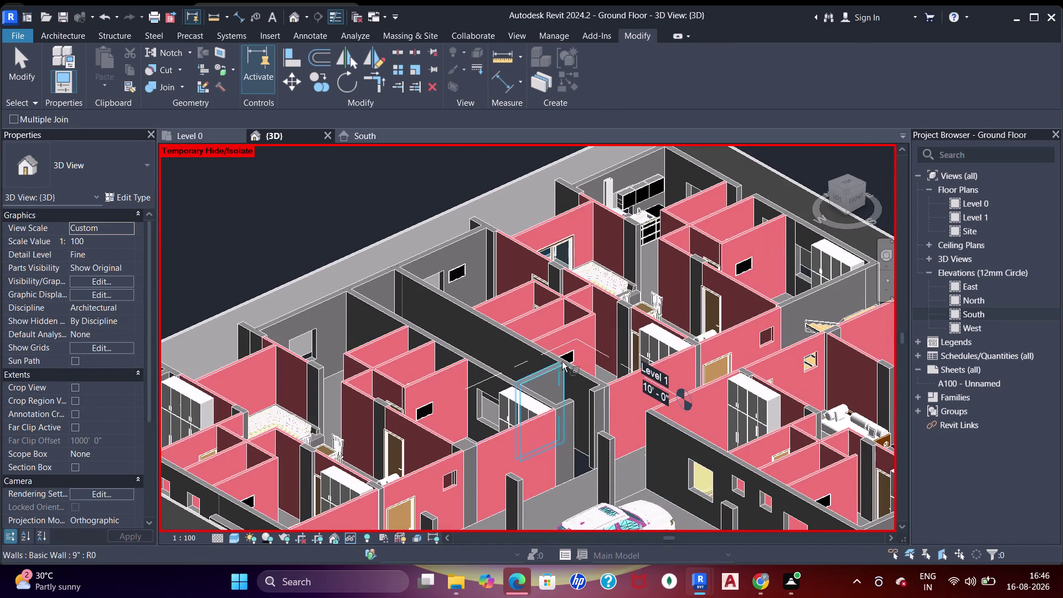
scroll(down, 3)
middle_drag(566, 396, 575, 478)
scroll(up, 3)
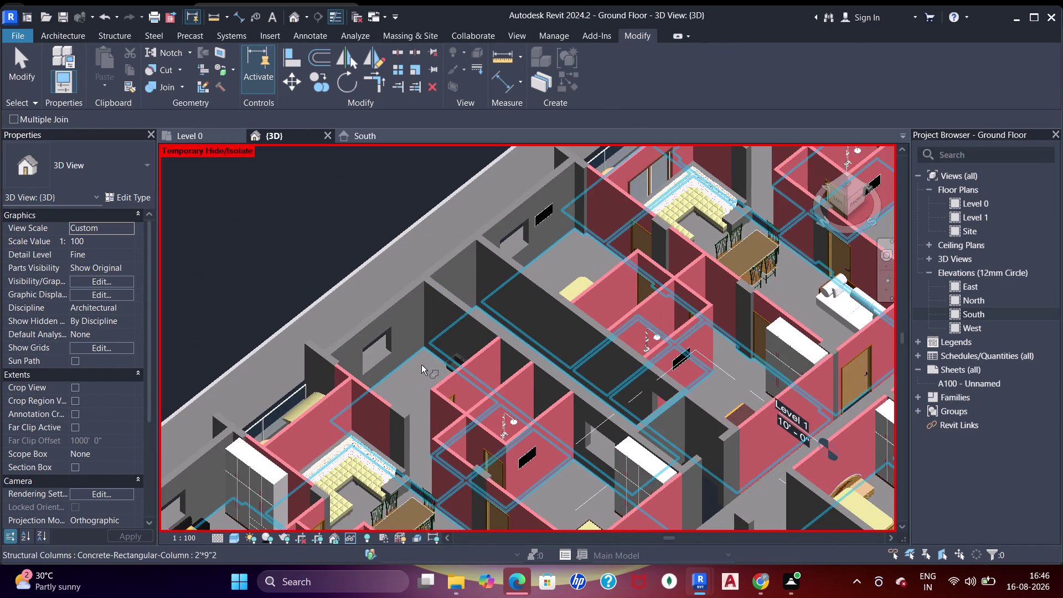
click(416, 376)
Join two more walls with their adjoining solids on the garage side.
scroll(down, 3)
middle_drag(650, 339, 550, 275)
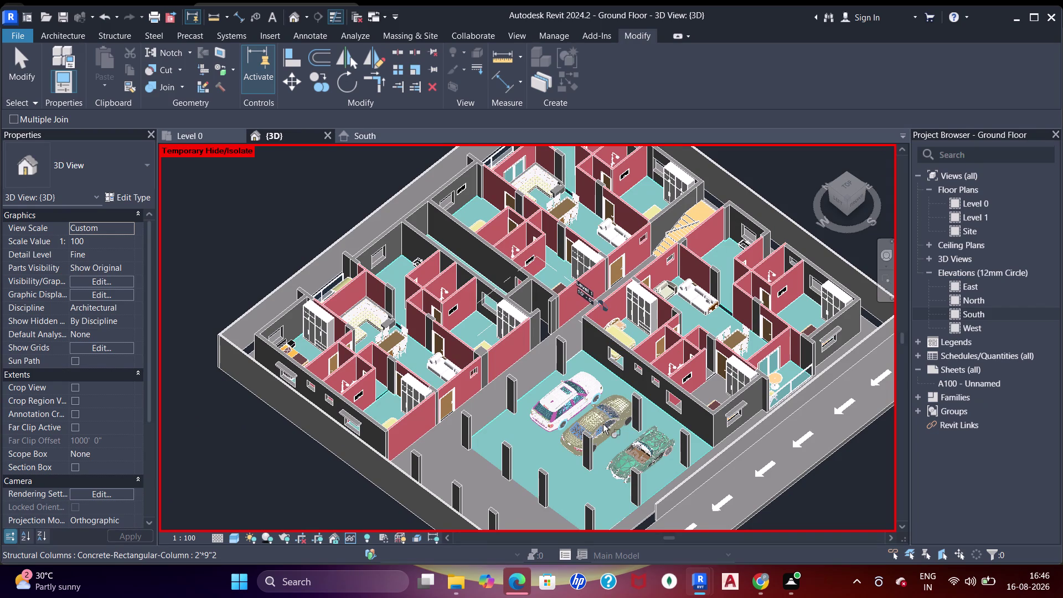
middle_drag(603, 421, 613, 380)
click(722, 346)
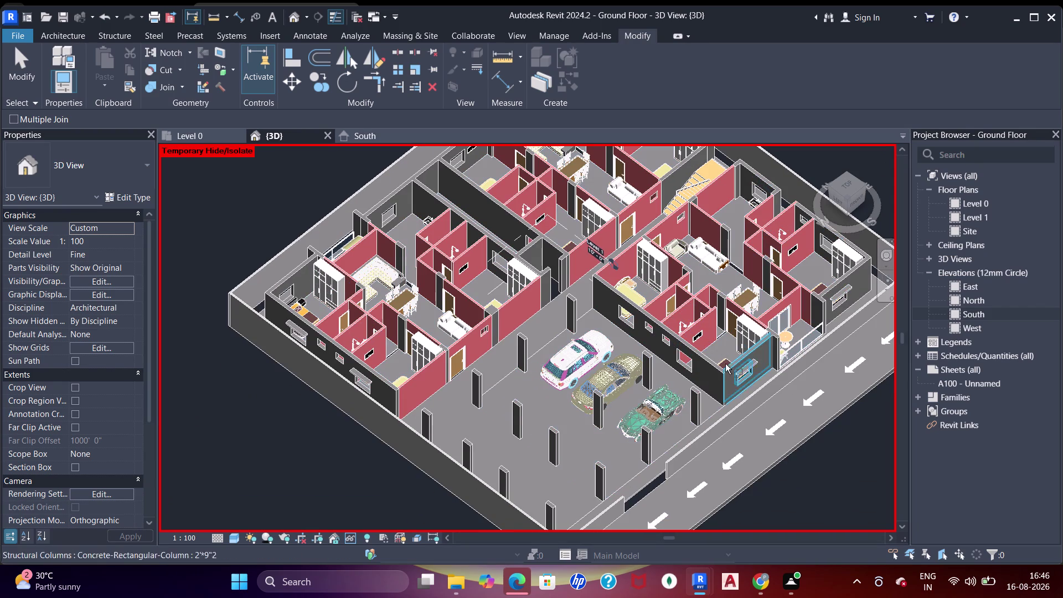
click(725, 338)
click(725, 277)
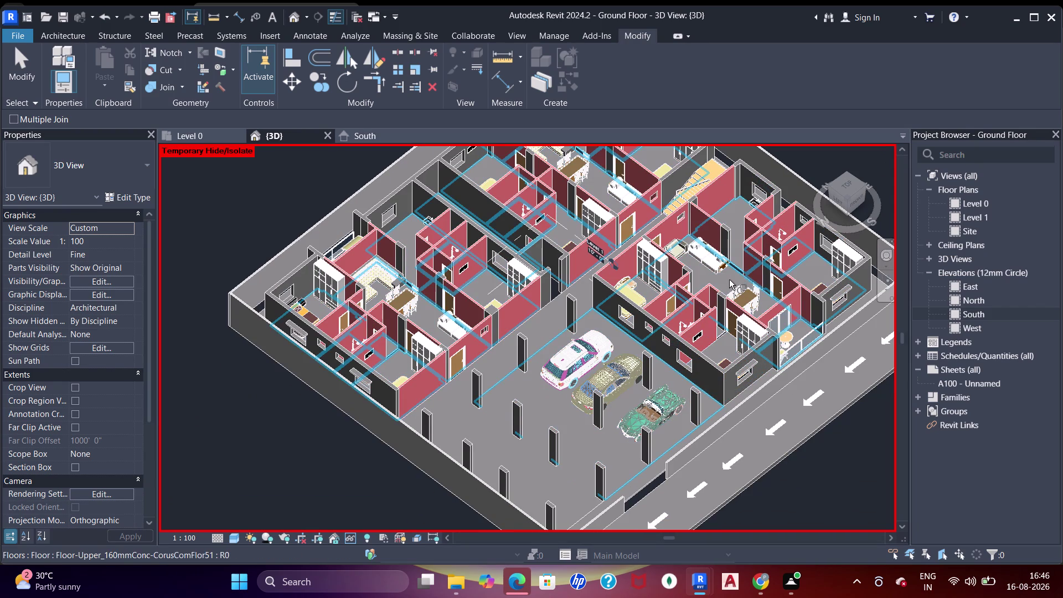
click(734, 274)
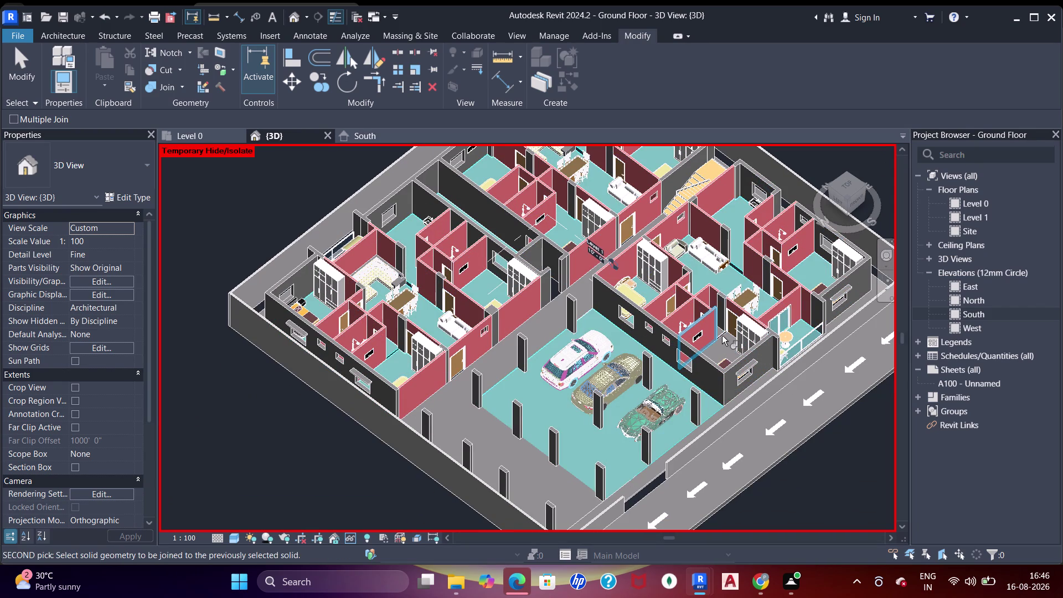
Join a wall with the floor, inspect the result, and finish joining.
middle_drag(742, 328, 734, 406)
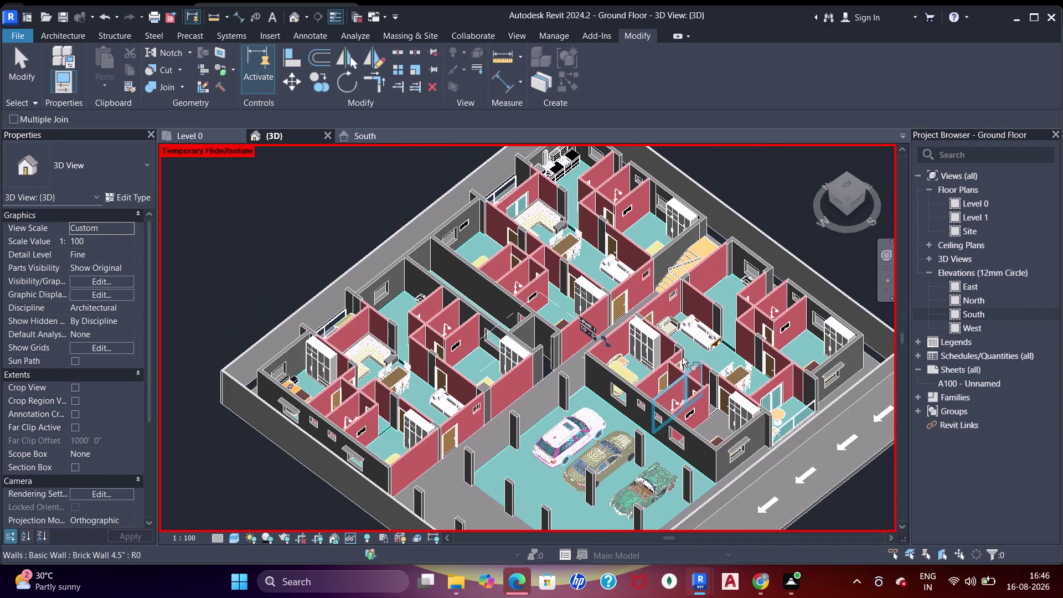
scroll(up, 3)
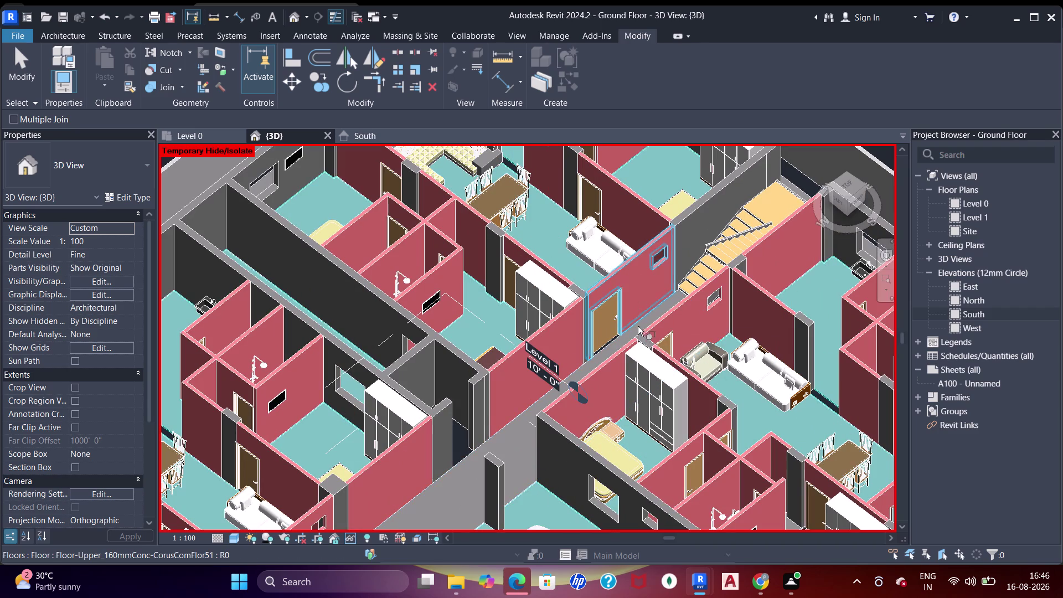
click(638, 322)
scroll(down, 3)
middle_drag(657, 328, 675, 263)
middle_drag(672, 368, 673, 296)
key(Escape)
middle_drag(677, 404, 677, 396)
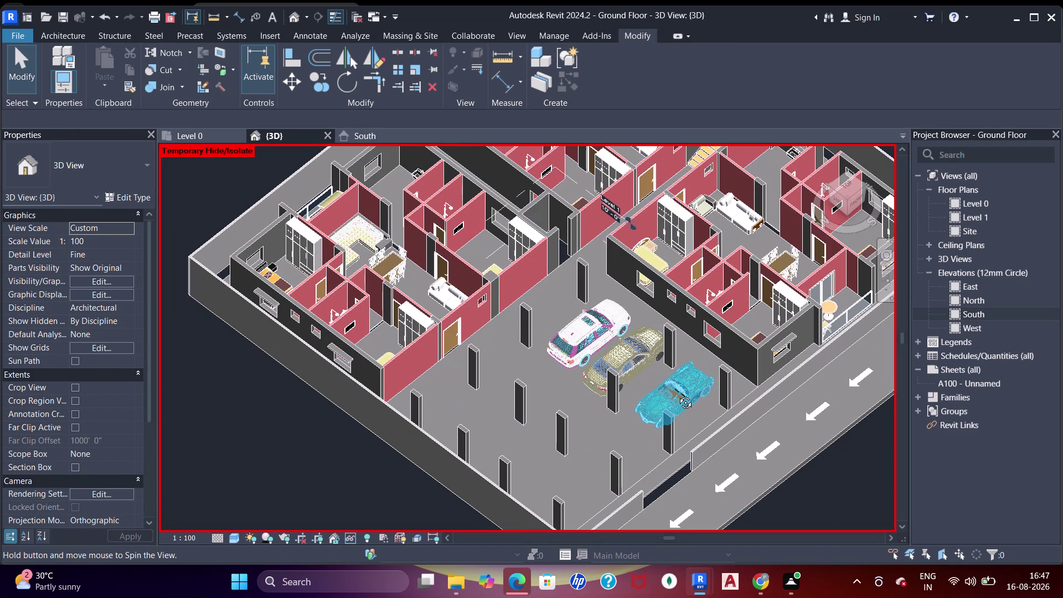
Orbit around the garage and cars at a lower angle to review the walls.
middle_drag(677, 396, 677, 362)
middle_drag(664, 398, 659, 367)
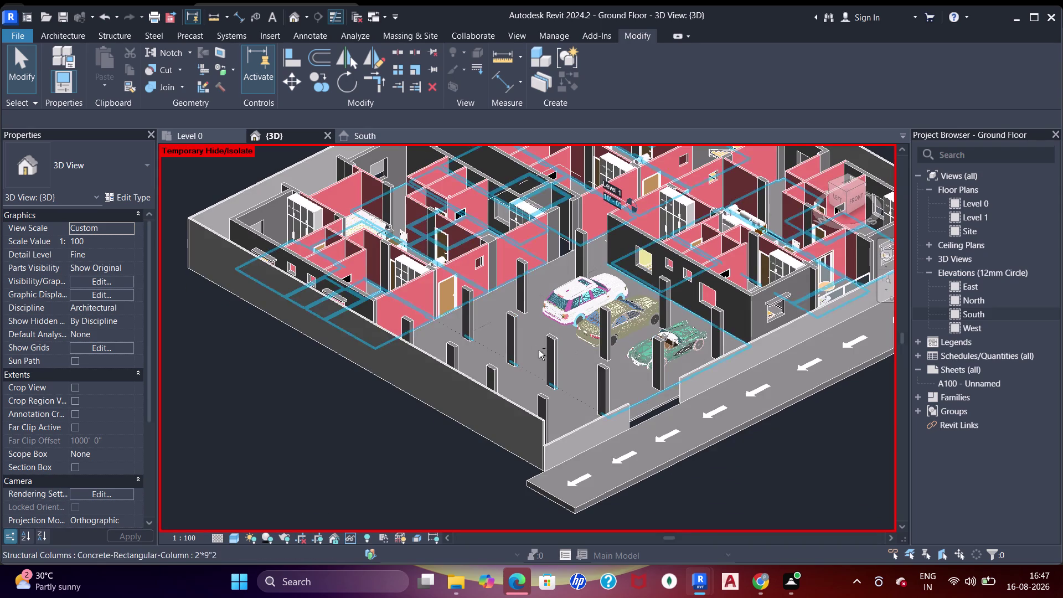
middle_drag(543, 352, 585, 346)
middle_drag(633, 391, 595, 367)
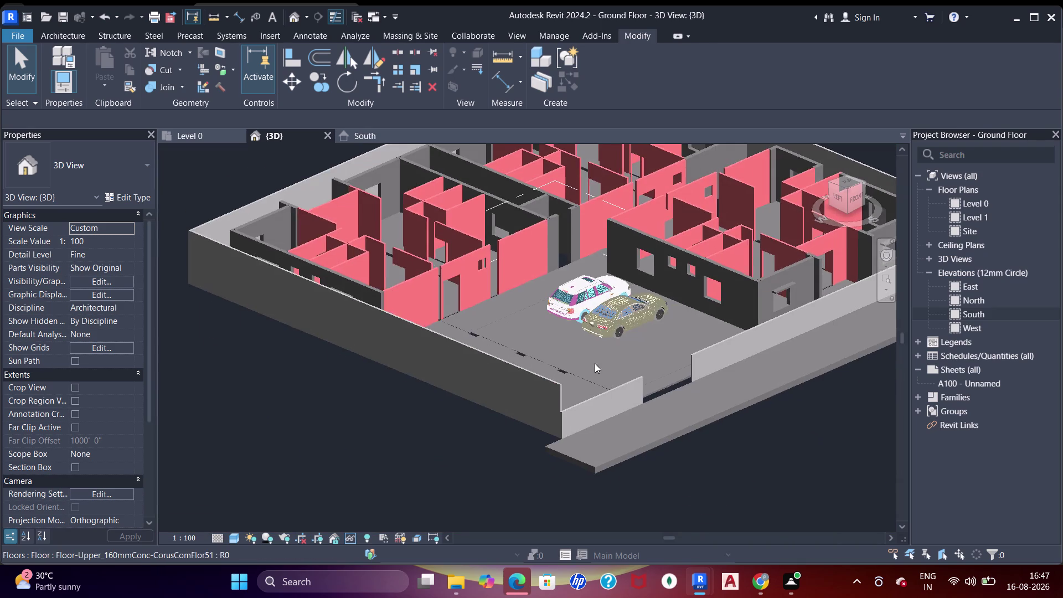
middle_drag(618, 298, 596, 351)
middle_drag(633, 332, 626, 340)
key(Escape)
key(Escape)
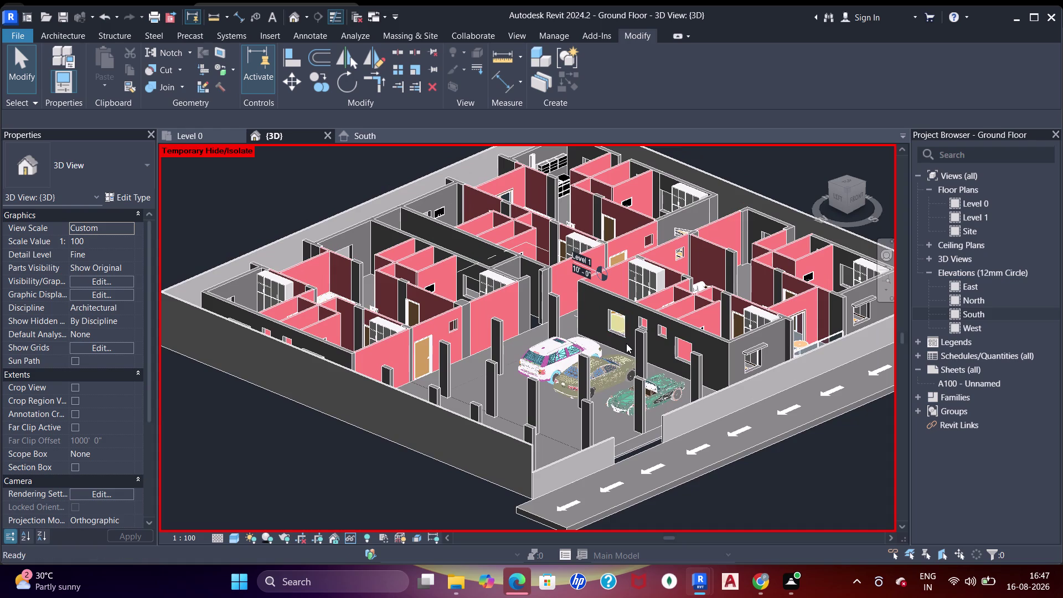
Frame the whole house, zooming in on the pink walls and back out.
scroll(down, 3)
middle_drag(645, 329, 634, 347)
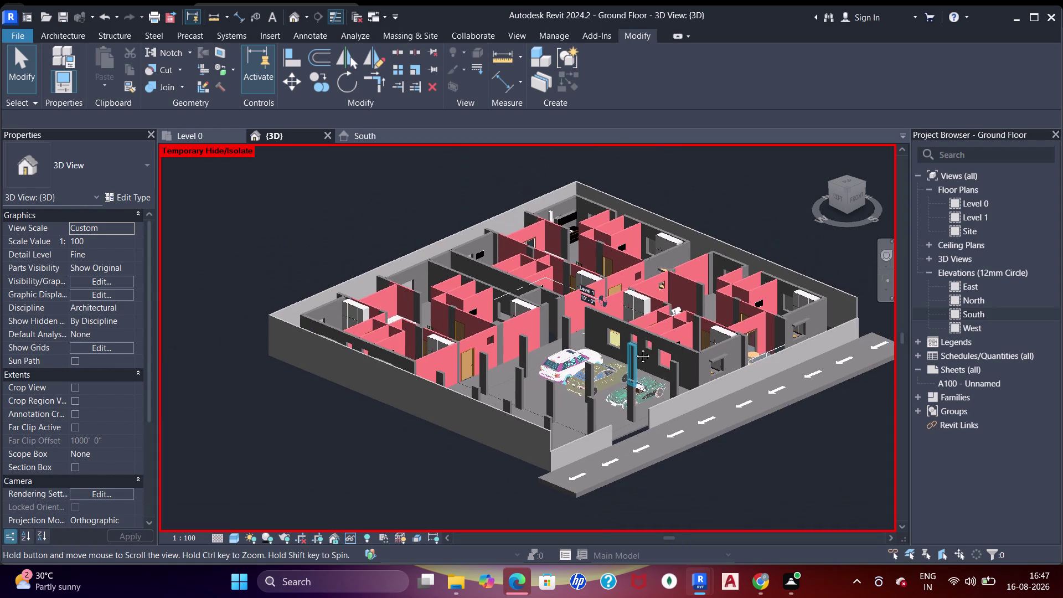
middle_drag(634, 348, 634, 348)
scroll(up, 3)
scroll(up, 3)
scroll(down, 3)
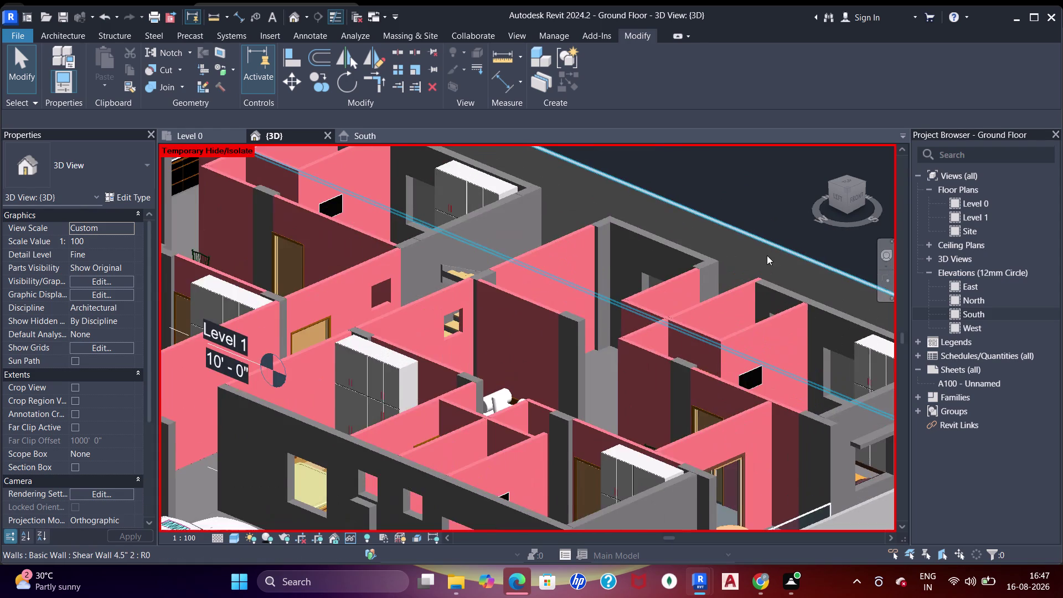
middle_drag(762, 262, 733, 295)
scroll(down, 3)
middle_drag(557, 306, 564, 298)
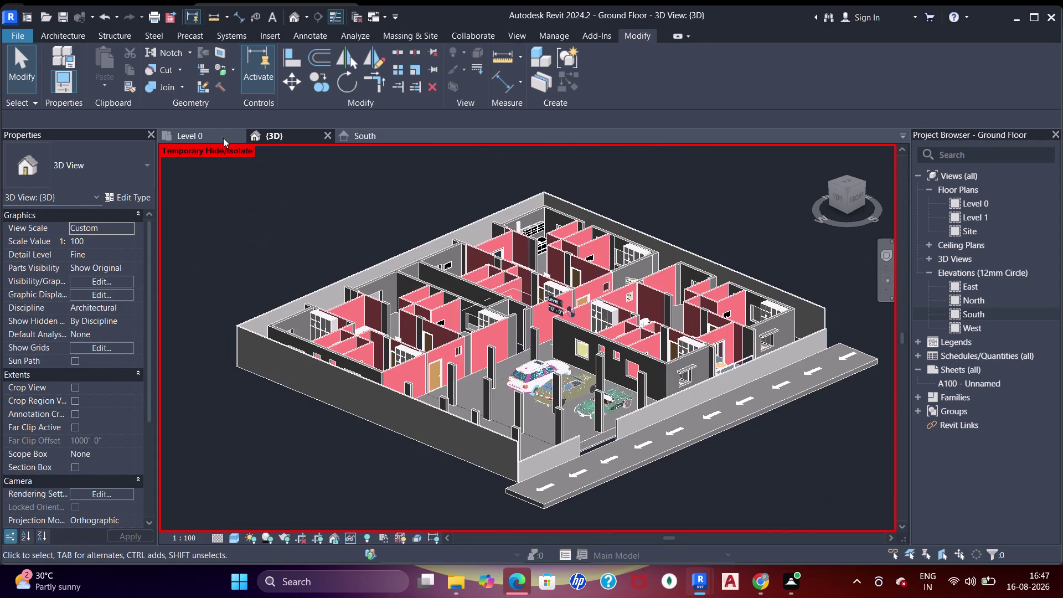
Open the Level 0 floor plan and centre the building in view.
click(196, 133)
scroll(down, 3)
middle_drag(422, 243, 447, 289)
scroll(down, 3)
middle_drag(474, 265, 396, 237)
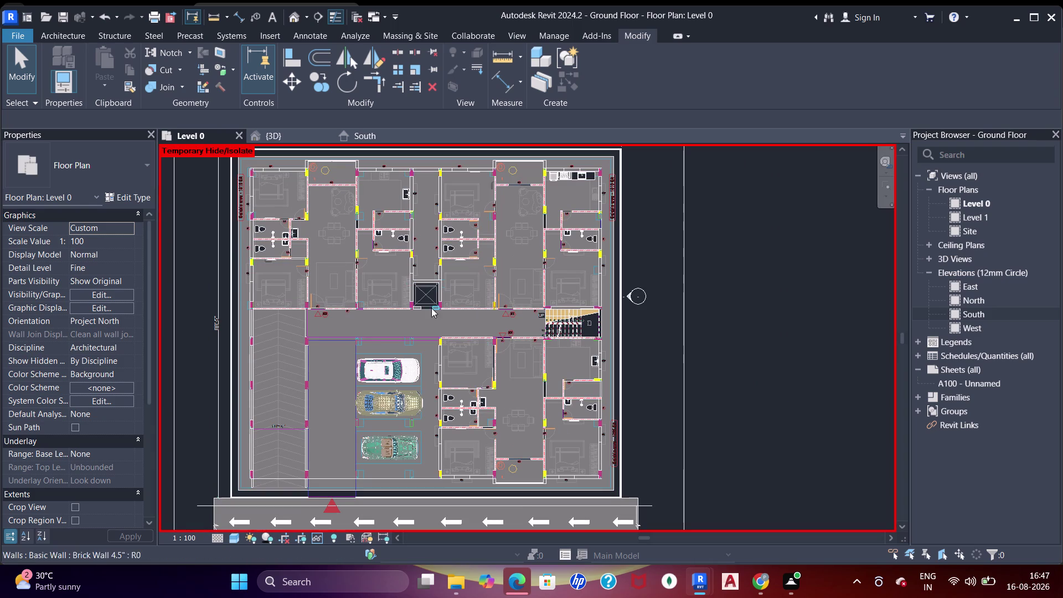
Uncheck Structural Columns in Level 0's Visibility/Graphics settings, filtered by 'col', and confirm.
scroll(up, 3)
key(v)
key(g)
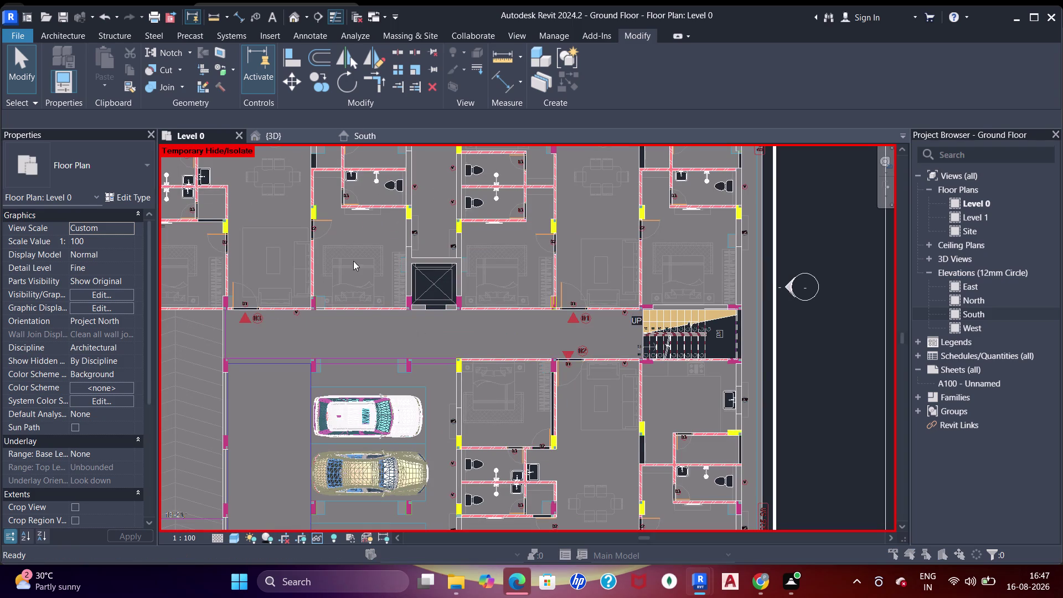
click(410, 148)
key(c)
key(o)
key(l)
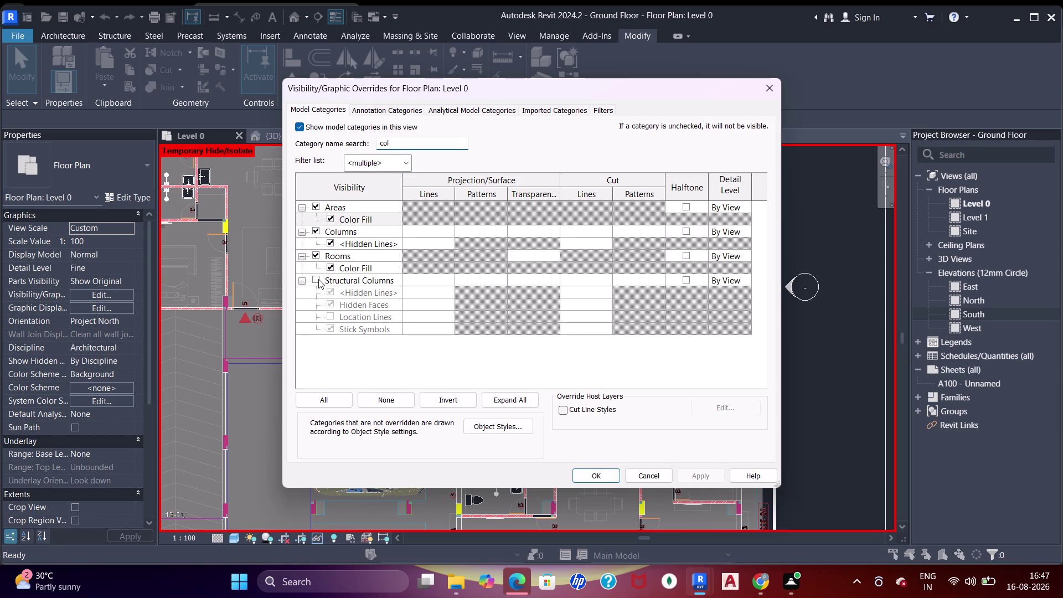
click(318, 279)
click(616, 479)
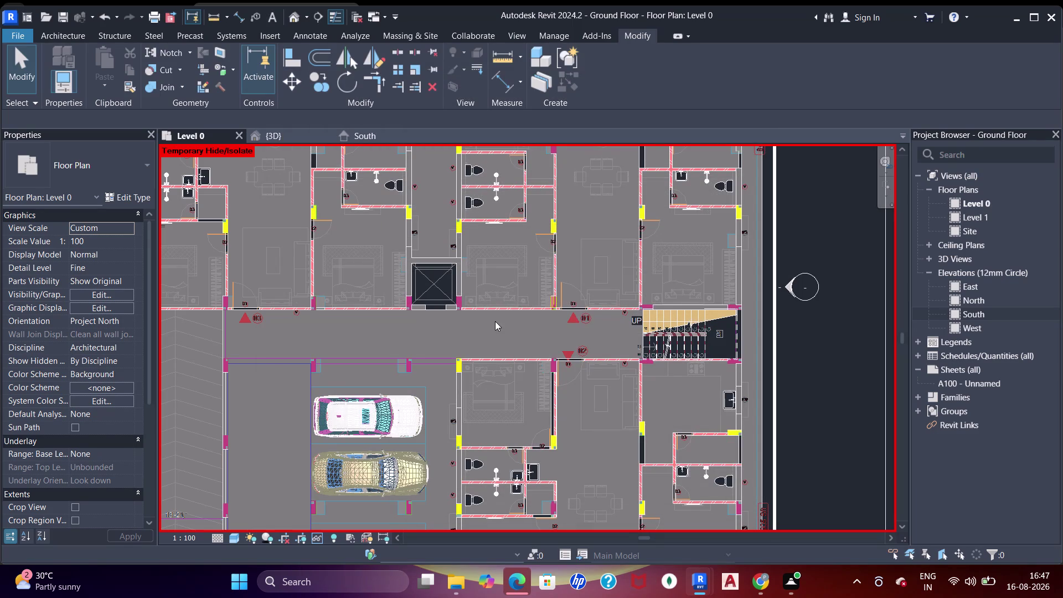
scroll(down, 3)
middle_drag(498, 301, 498, 268)
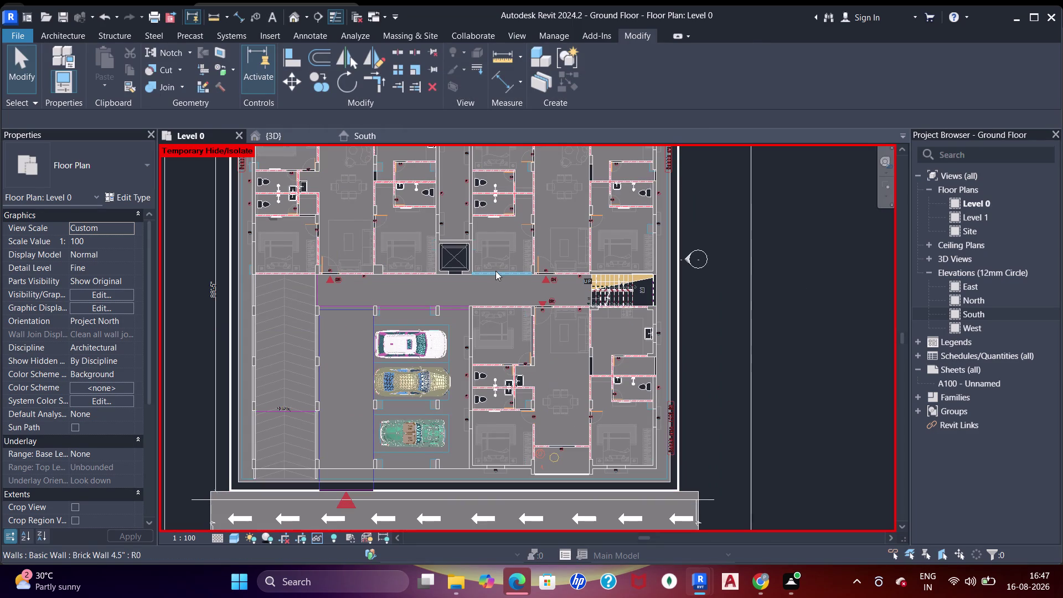
middle_drag(499, 274, 518, 337)
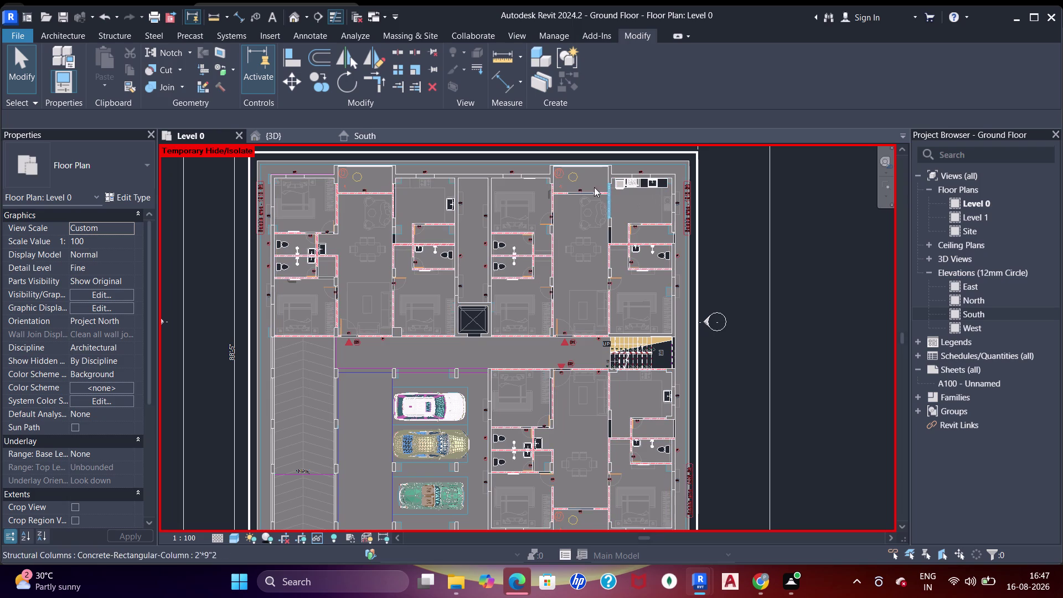
middle_drag(425, 413, 432, 273)
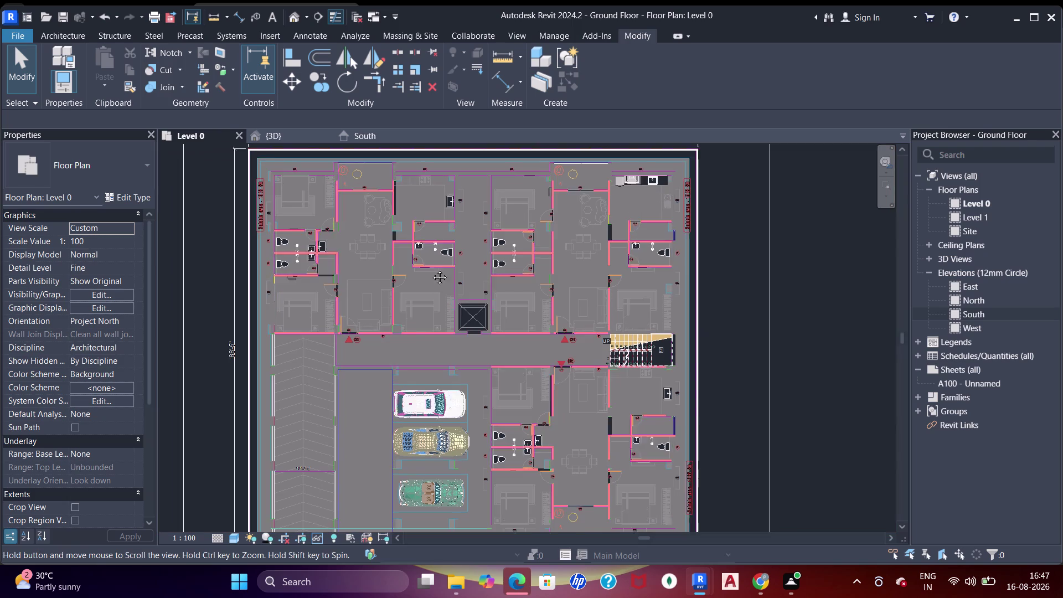
middle_drag(431, 273, 432, 269)
middle_drag(572, 391, 570, 399)
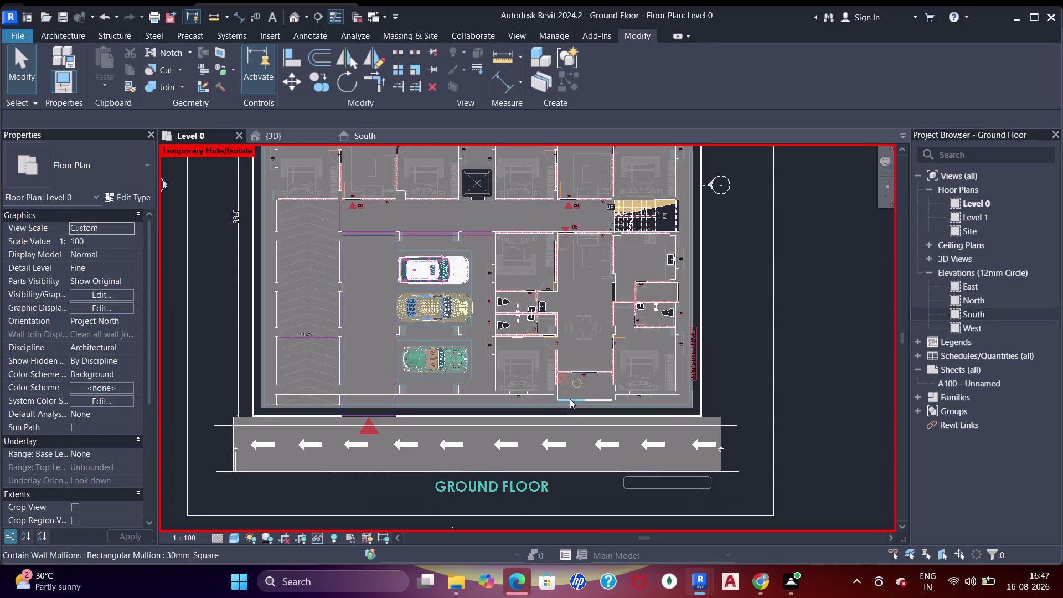
middle_drag(625, 308, 624, 353)
middle_drag(568, 304, 590, 318)
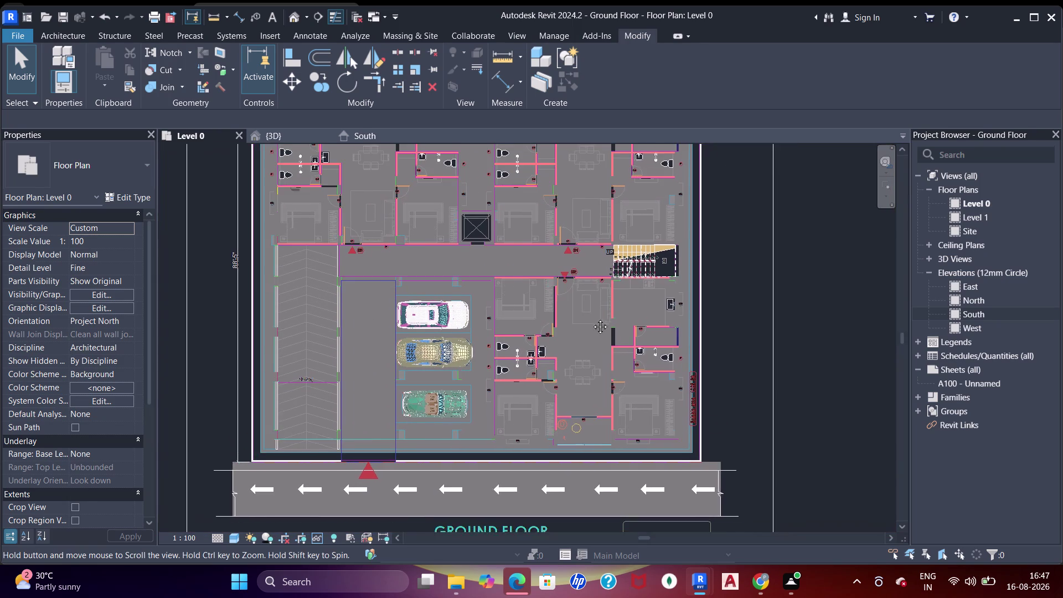
middle_drag(590, 318, 605, 407)
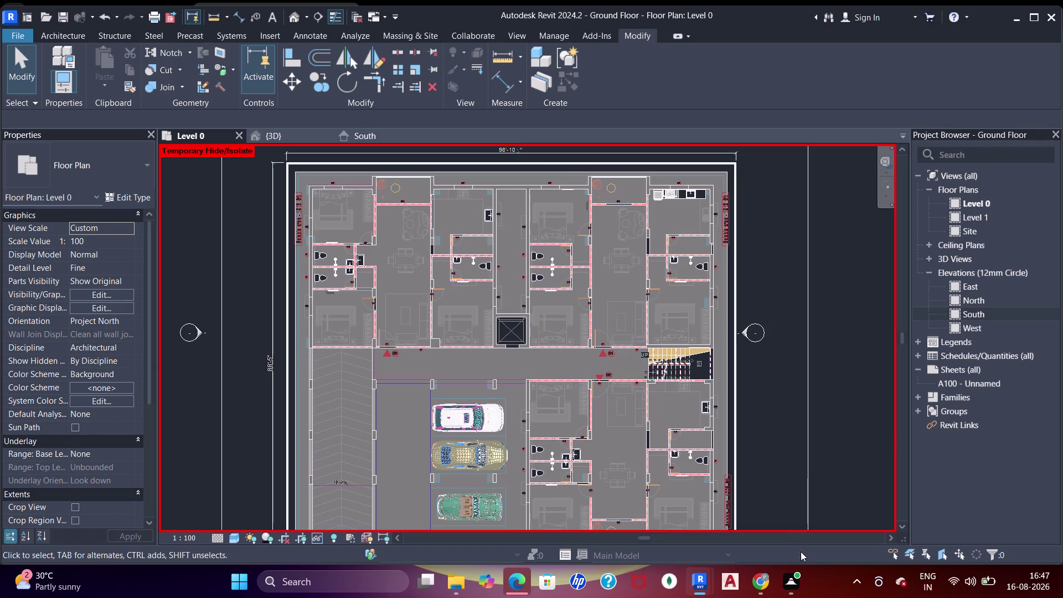